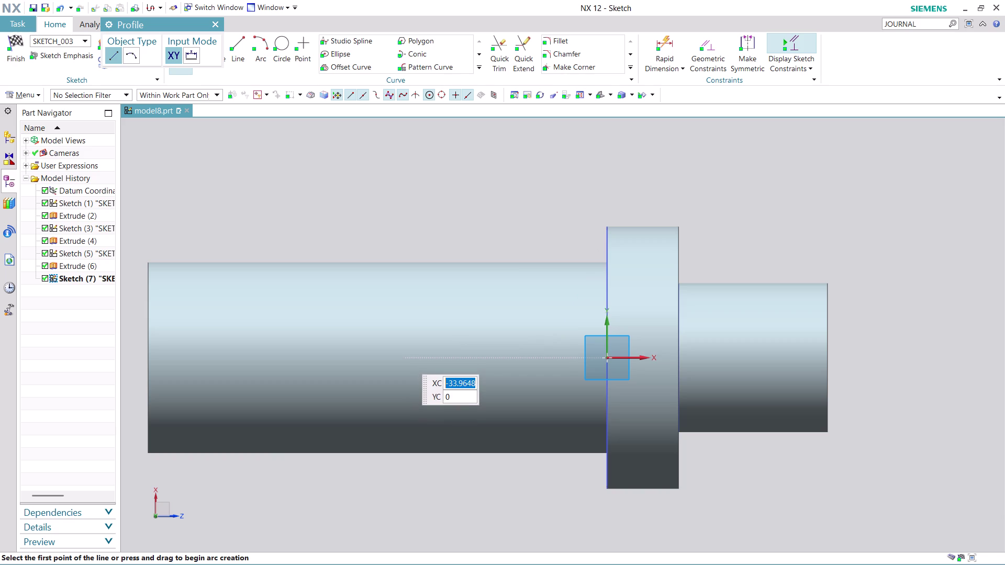
Draw a horizontal line along the shaft axis.
click(524, 357)
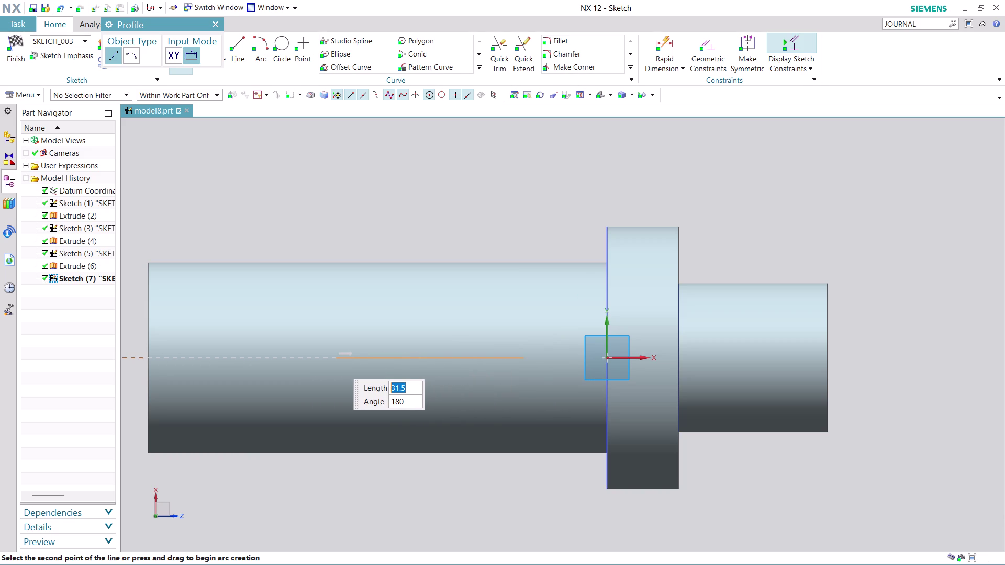
click(336, 362)
key(Escape)
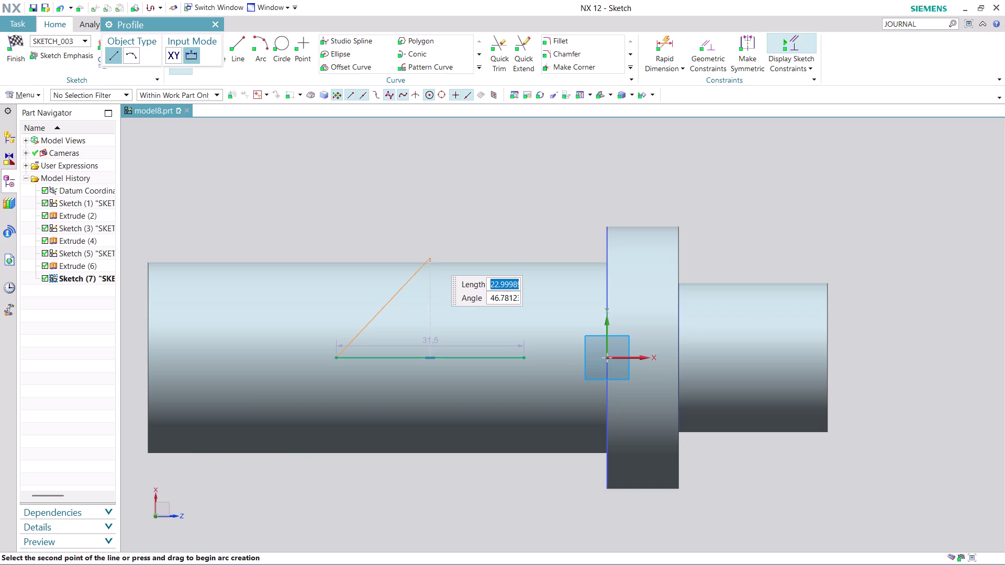
key(Escape)
scroll(up, 3)
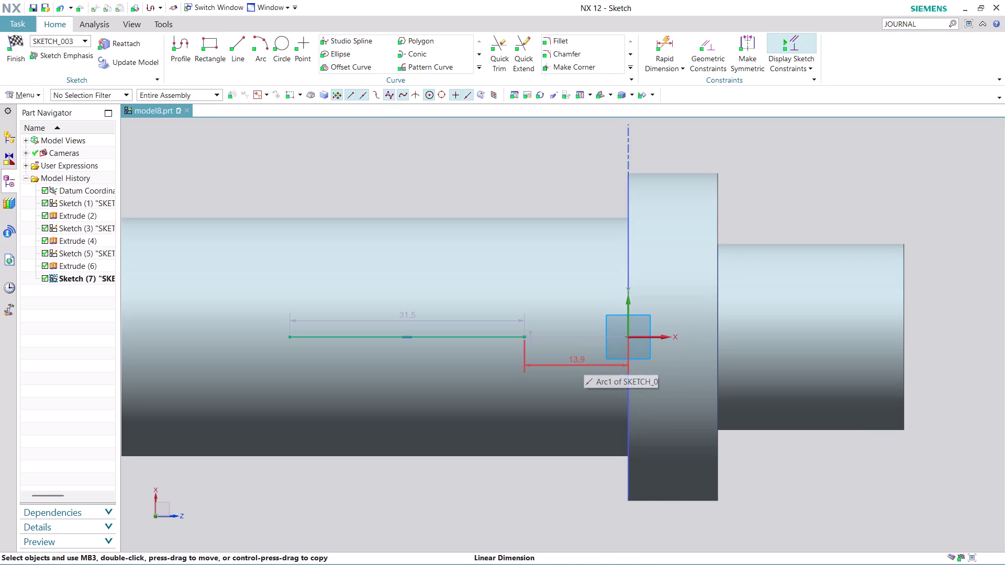
Dimension the line's end 22 mm from the shaft shoulder.
drag(584, 361, 563, 155)
double_click(563, 154)
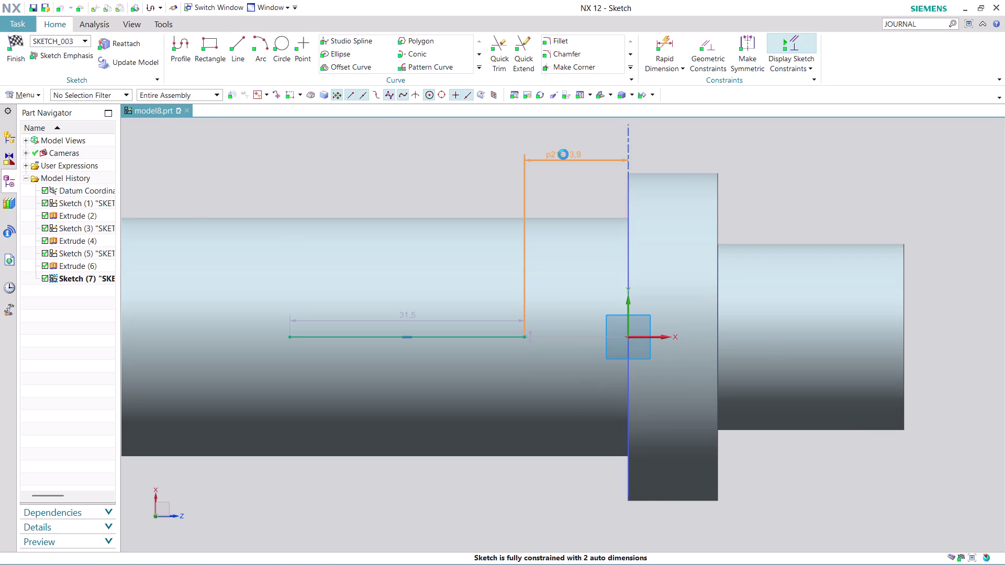
text(22)
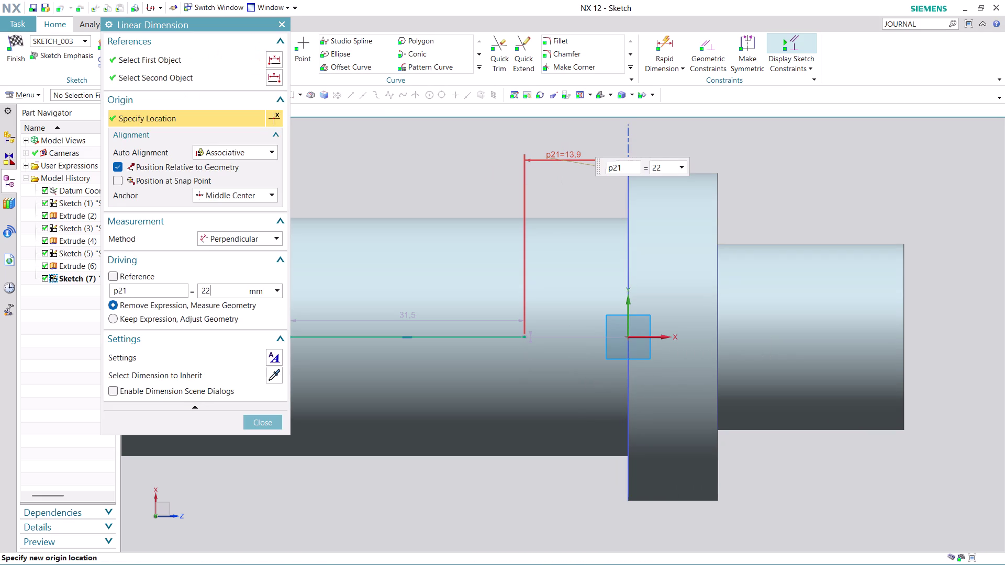
key(Return)
key(Return)
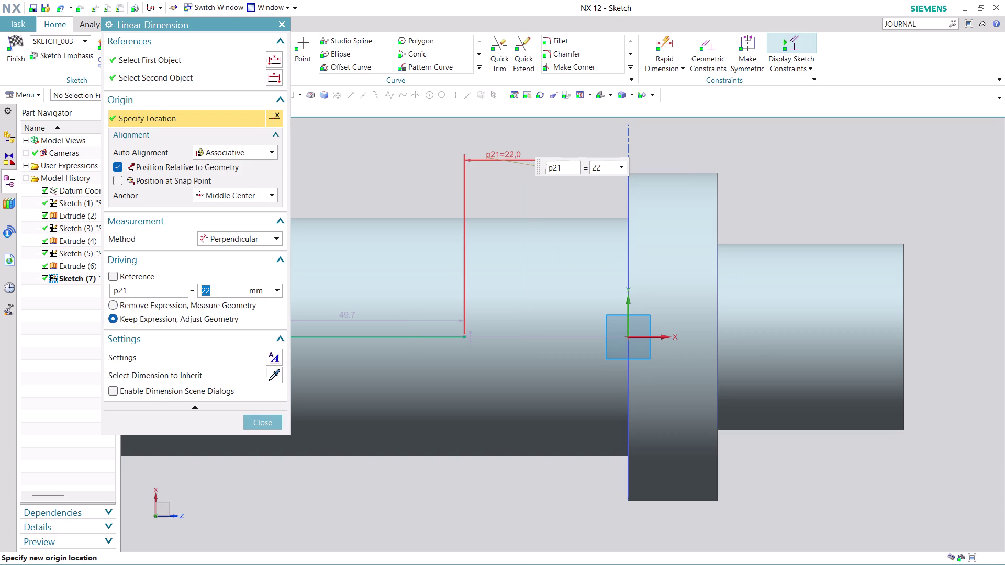
click(275, 422)
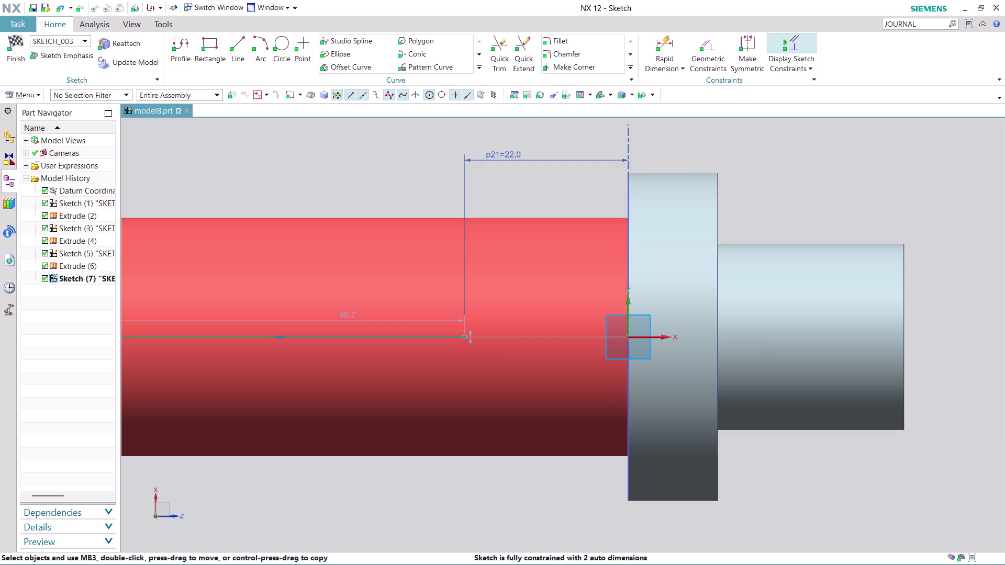
Set the axis line's length to 30 mm.
drag(344, 314, 349, 184)
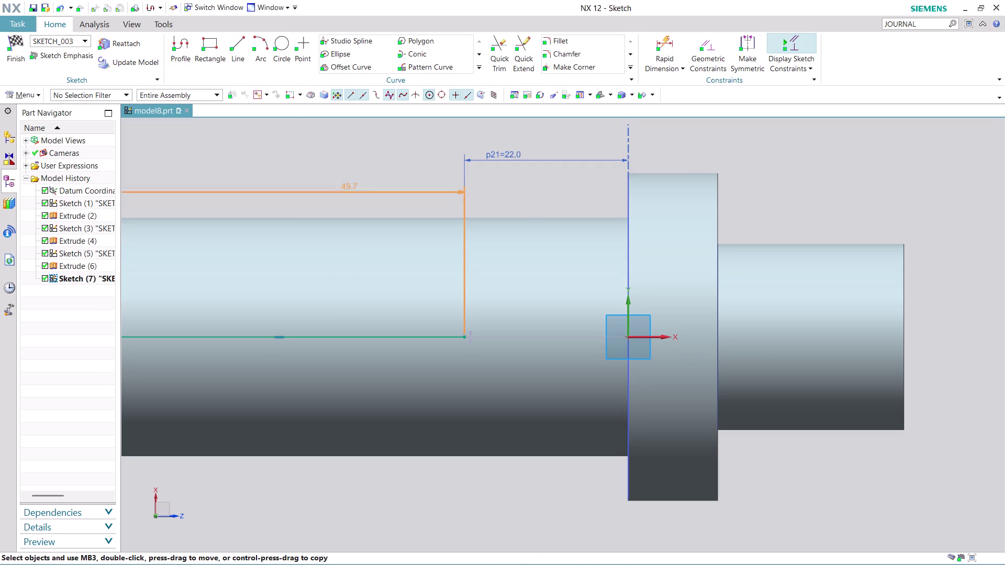
drag(349, 184, 349, 167)
double_click(349, 168)
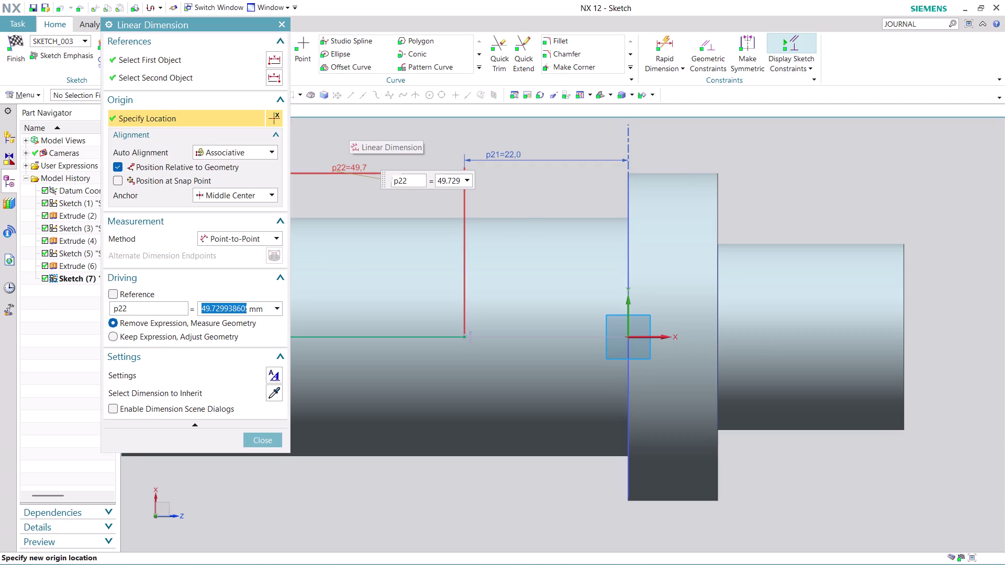
text(30)
key(Return)
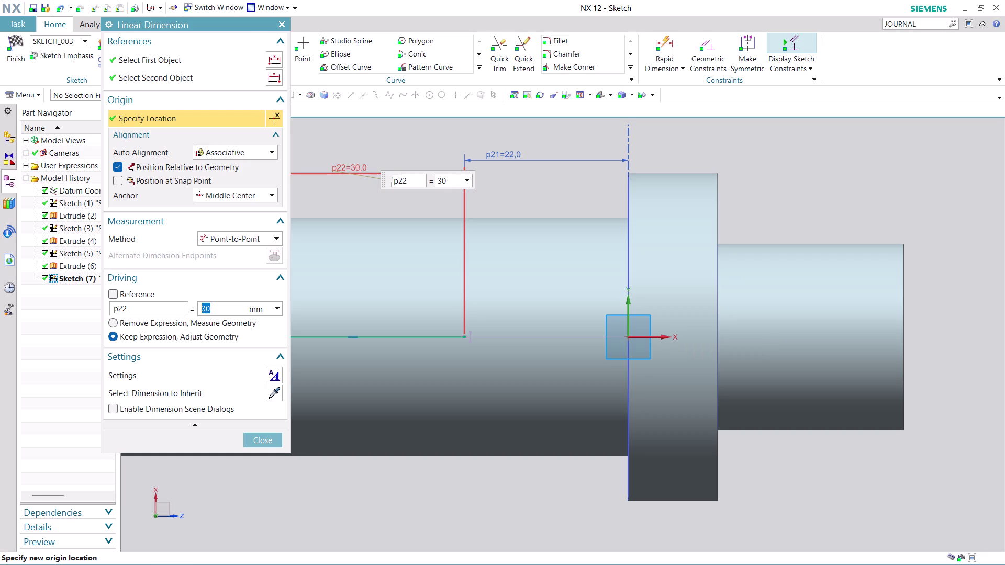
click(258, 436)
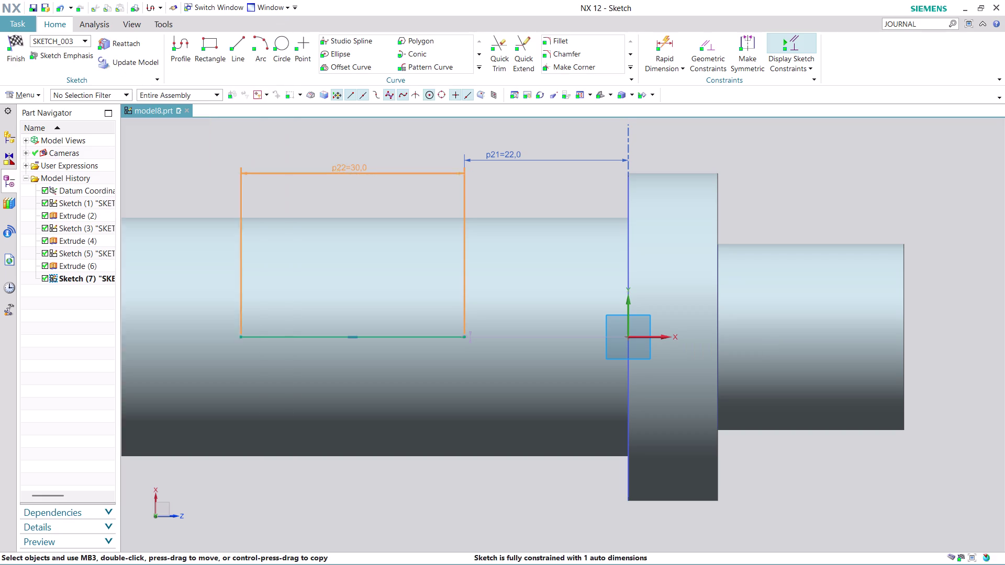
Convert the axis line to reference geometry and recentre the shaft in view.
scroll(down, 3)
scroll(up, 3)
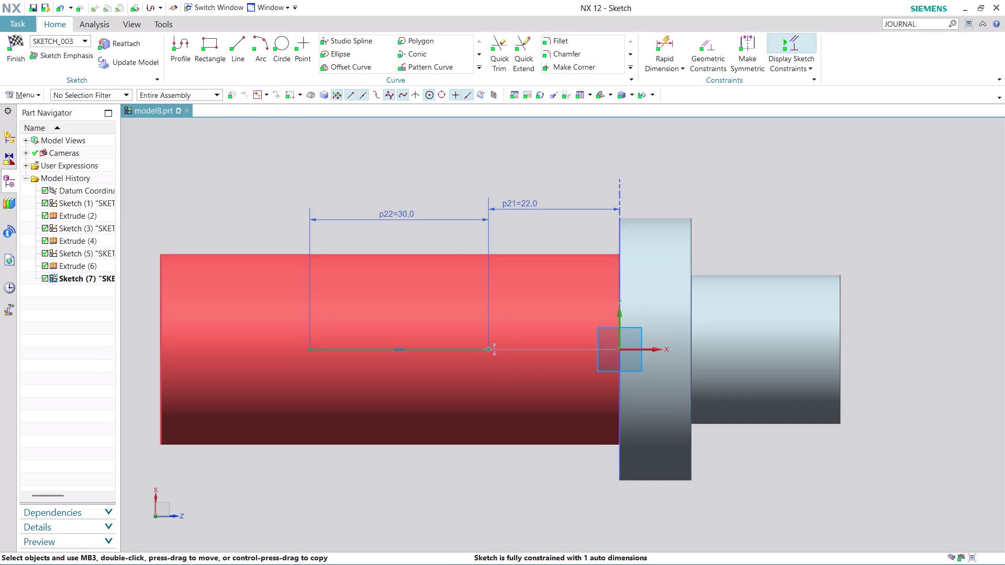
right_click(333, 349)
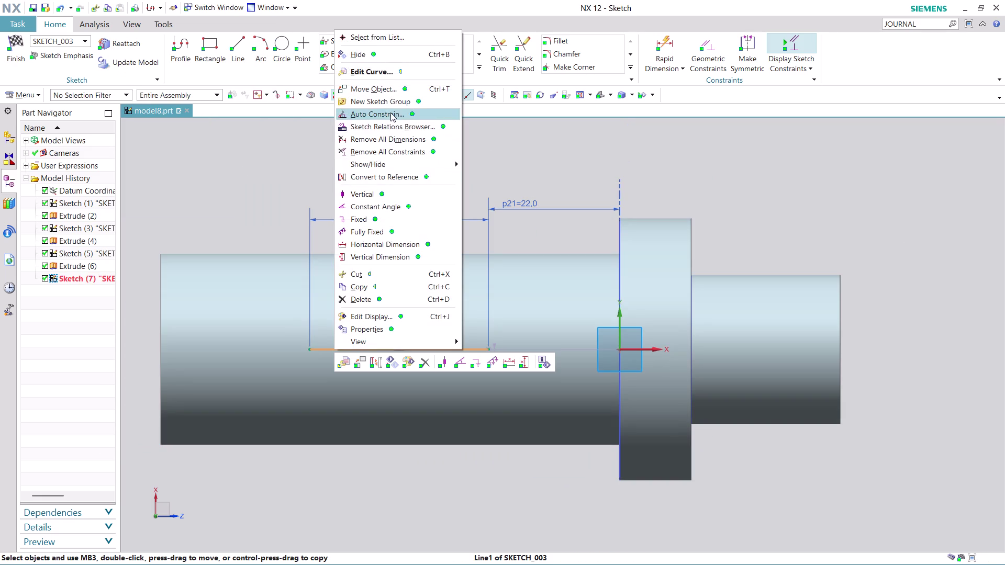
click(402, 177)
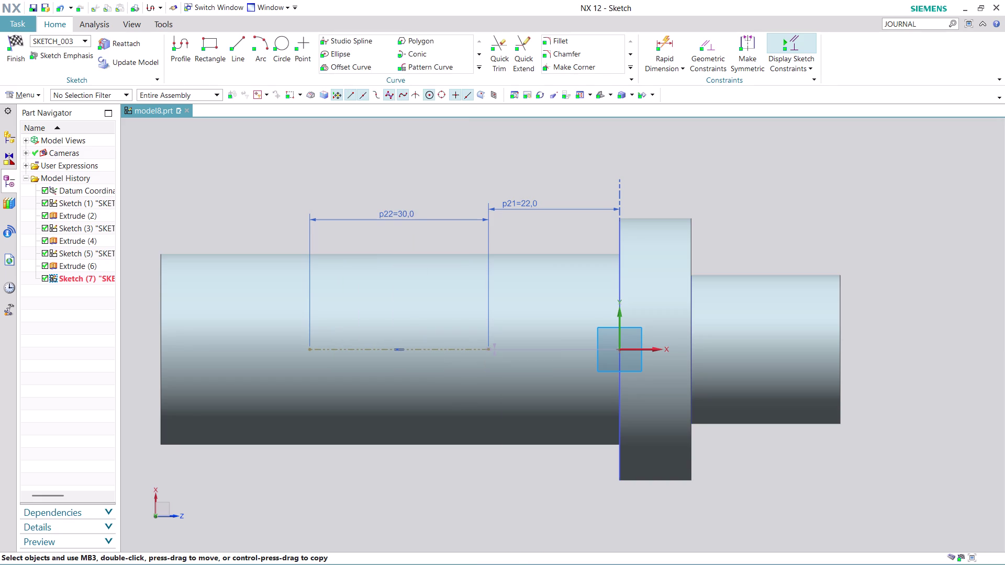
scroll(up, 3)
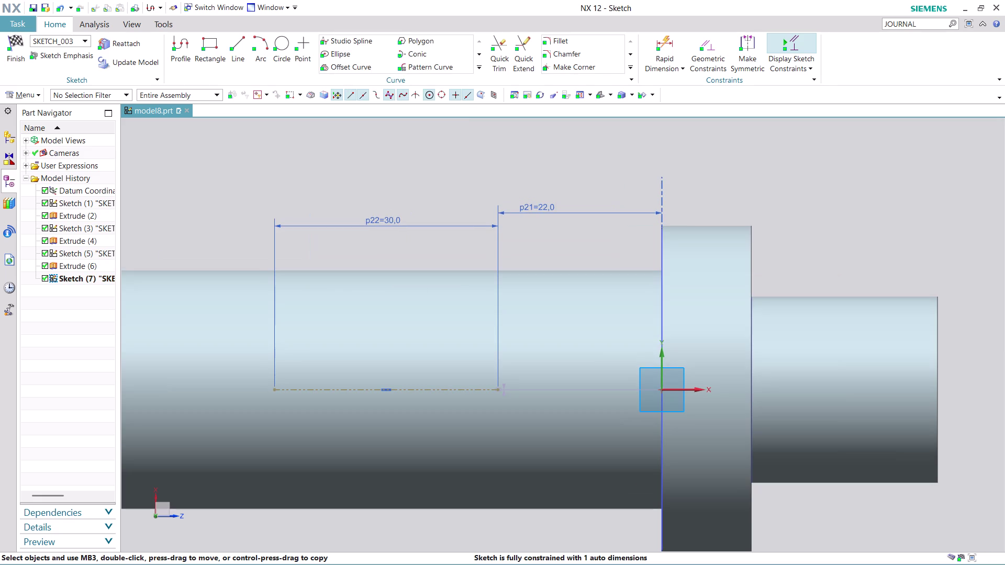
scroll(down, 3)
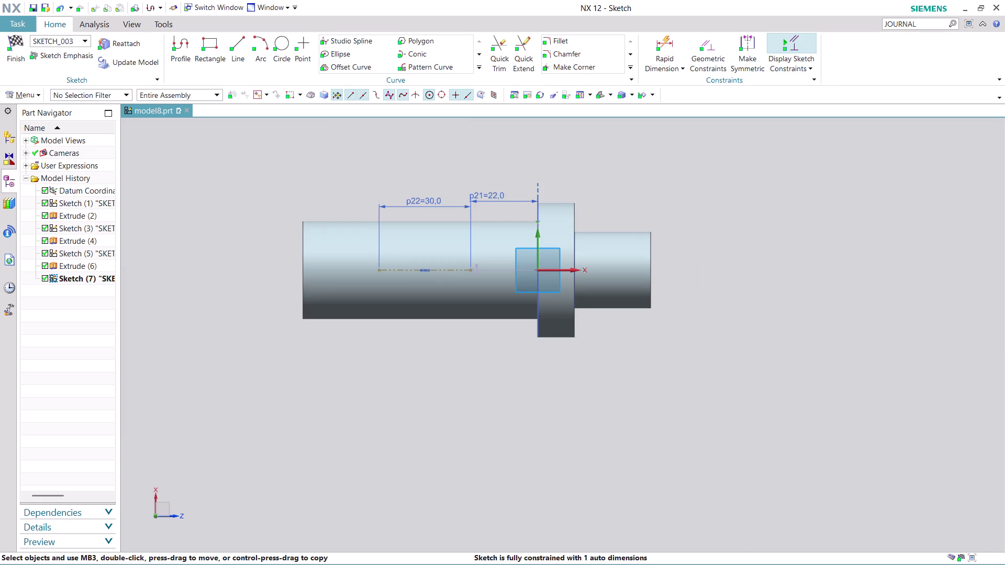
middle_drag(649, 184, 663, 257)
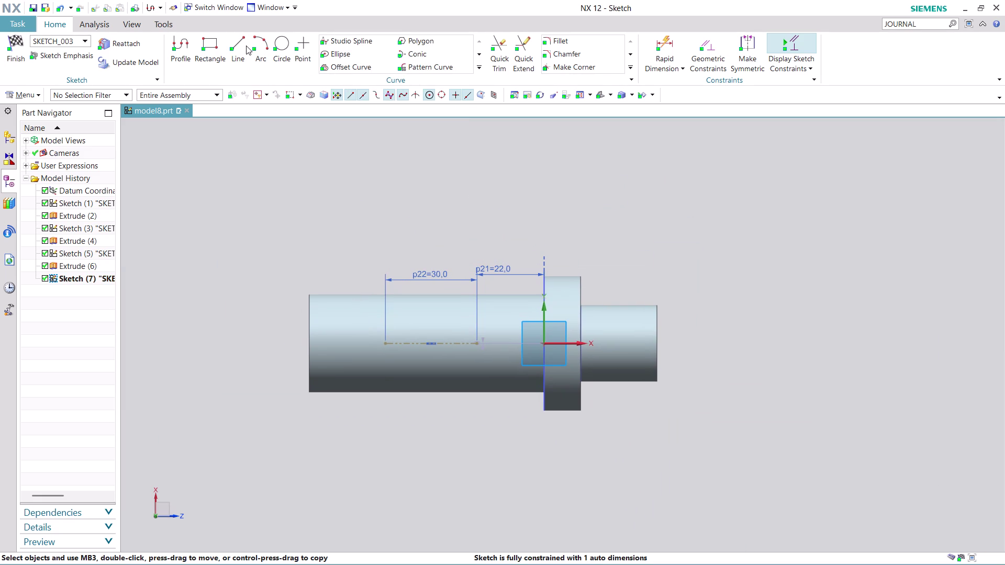
click(246, 45)
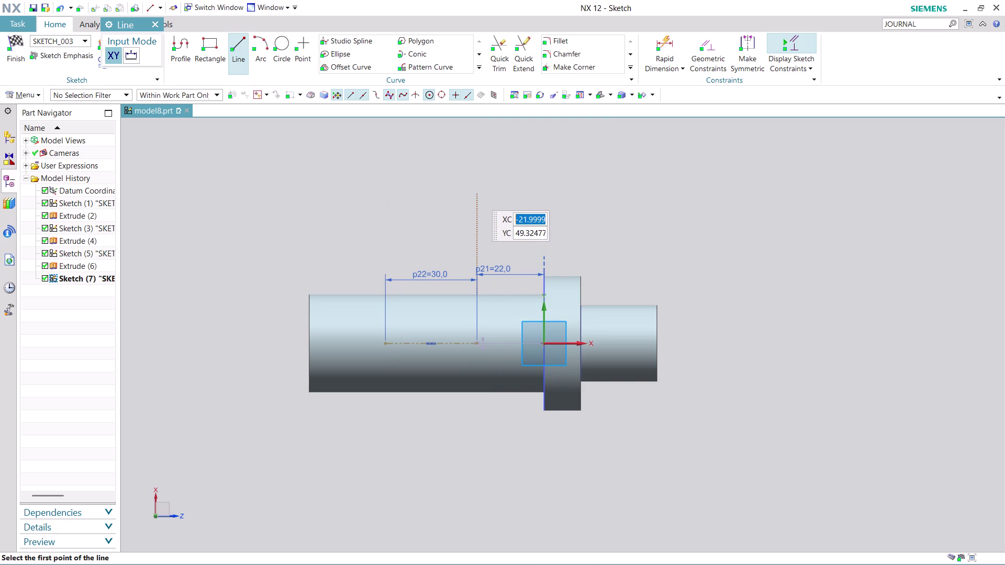
Draw a vertical line crossing the shaft from above to below.
click(475, 193)
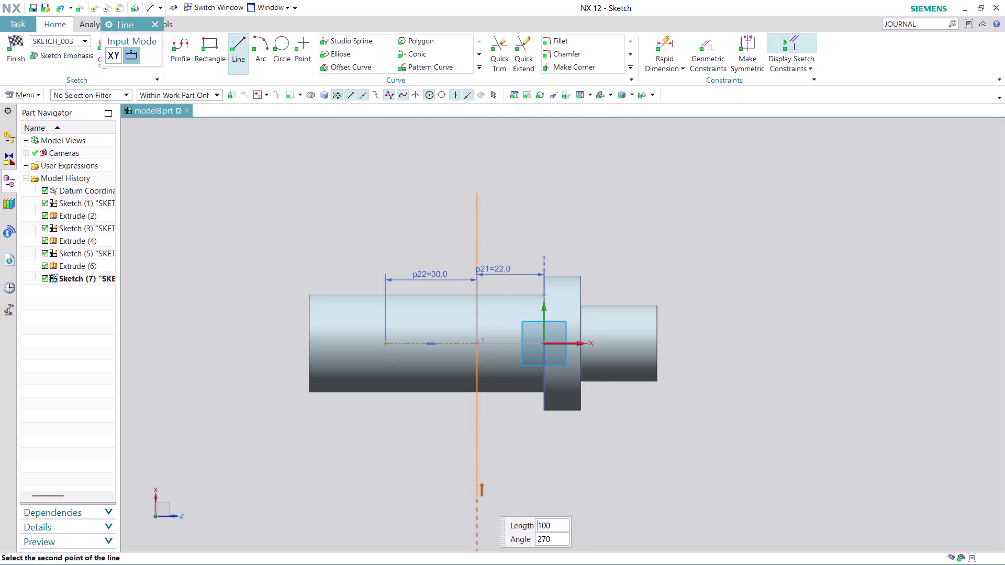
click(482, 499)
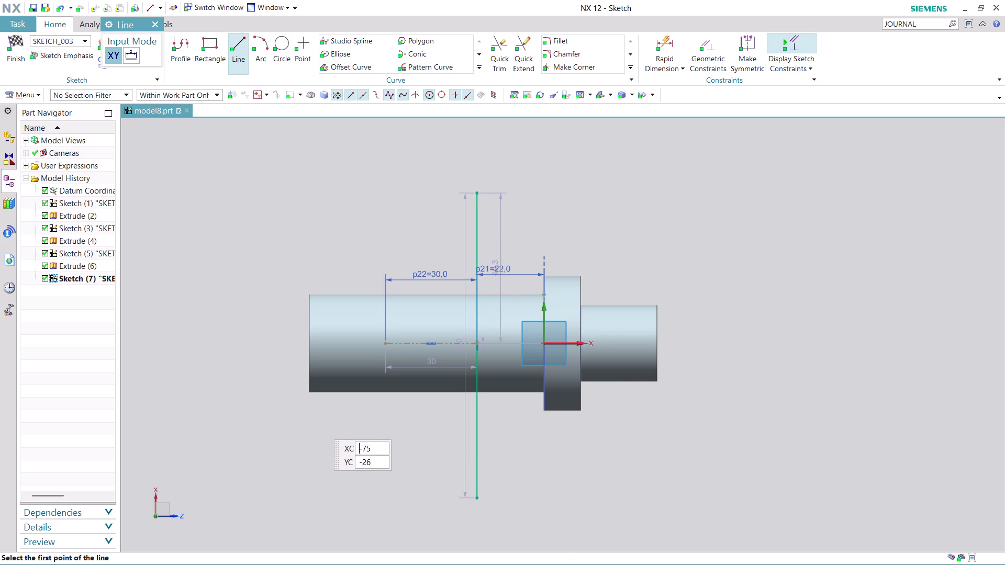
scroll(down, 3)
scroll(up, 3)
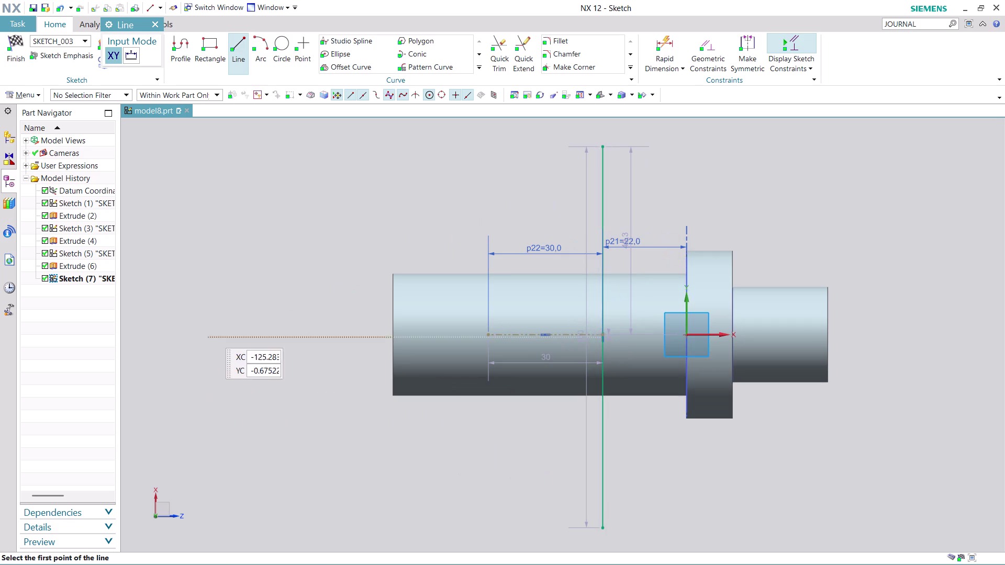
Draw a 100 mm line at 273.8° left of the shaft, then exit Line.
click(194, 245)
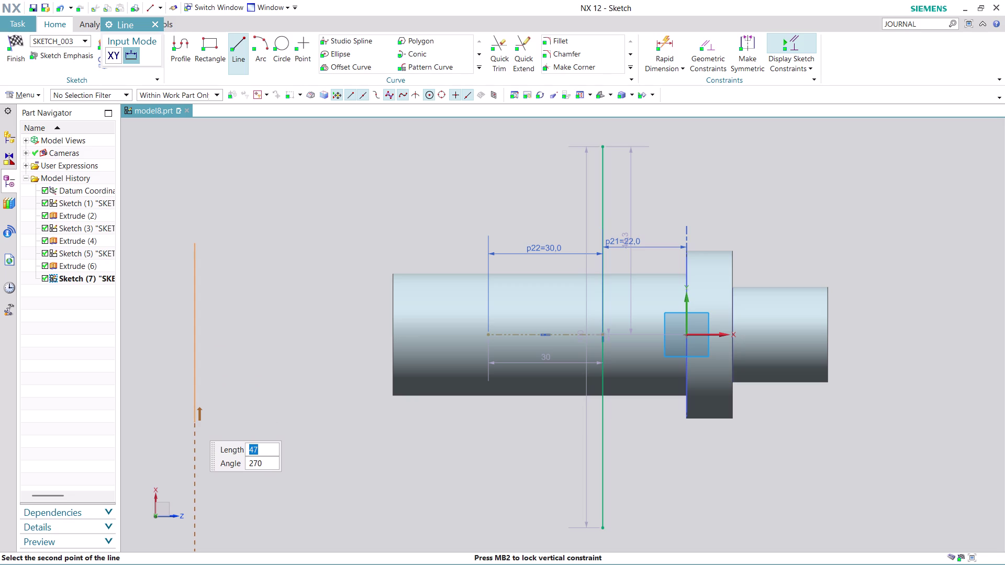
text(100)
key(Tab)
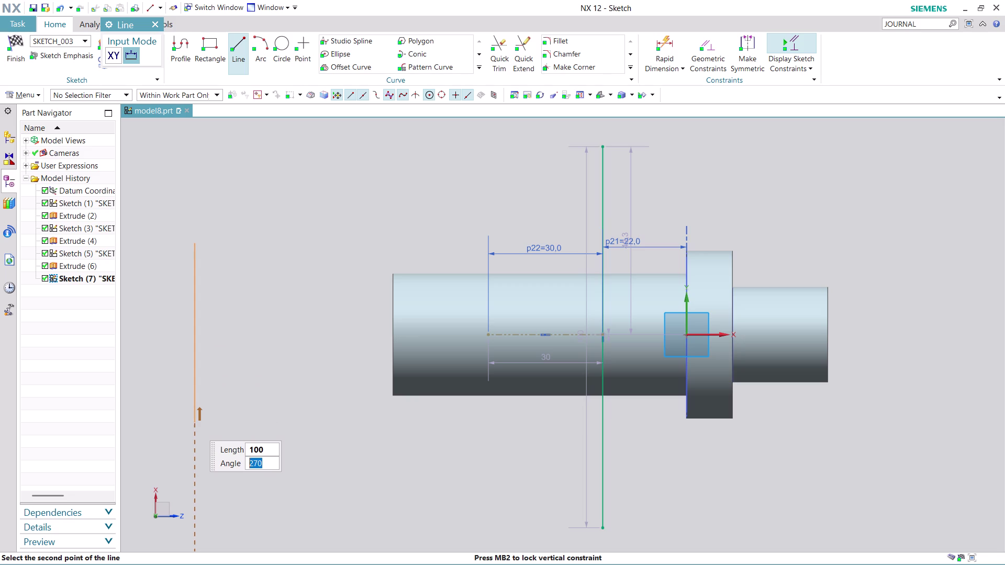
text(27)
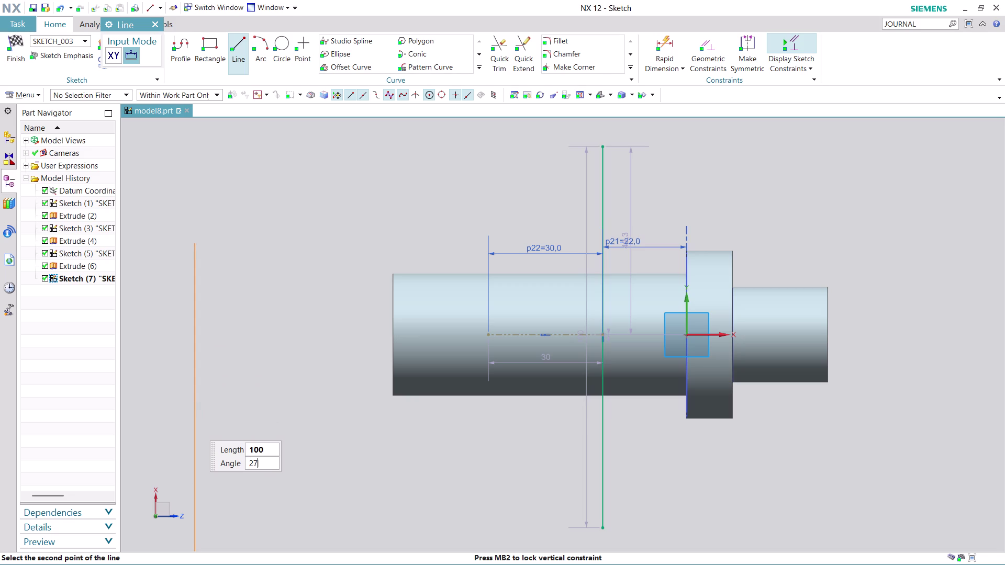
text(0+)
text(3.8)
key(0)
key(Return)
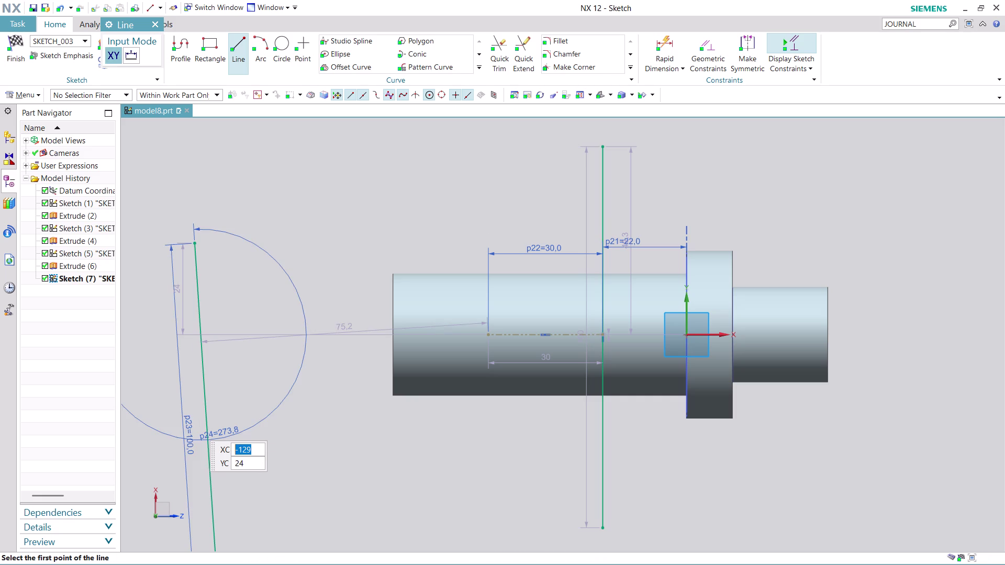
scroll(down, 3)
scroll(down, 3)
scroll(up, 3)
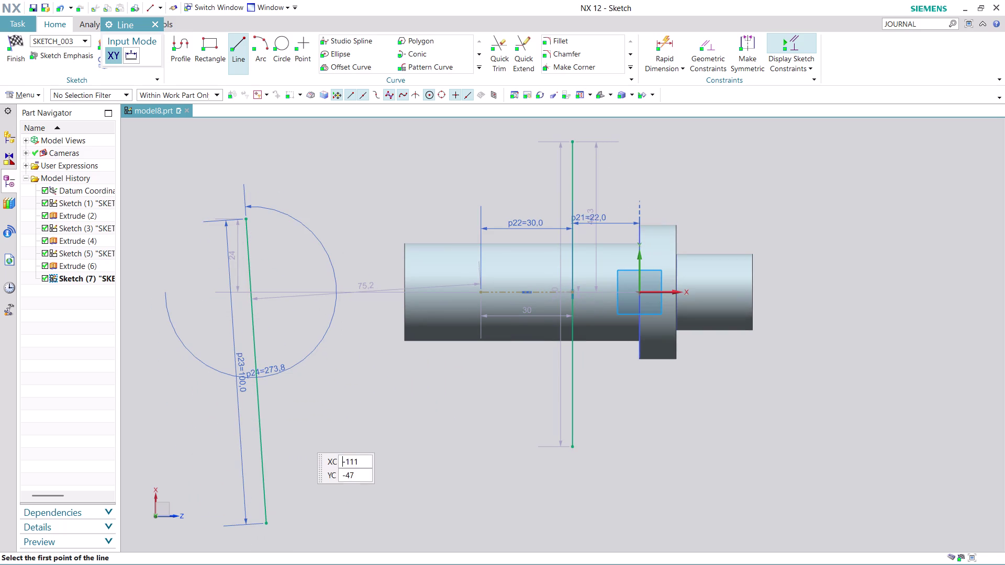
key(Escape)
key(Escape)
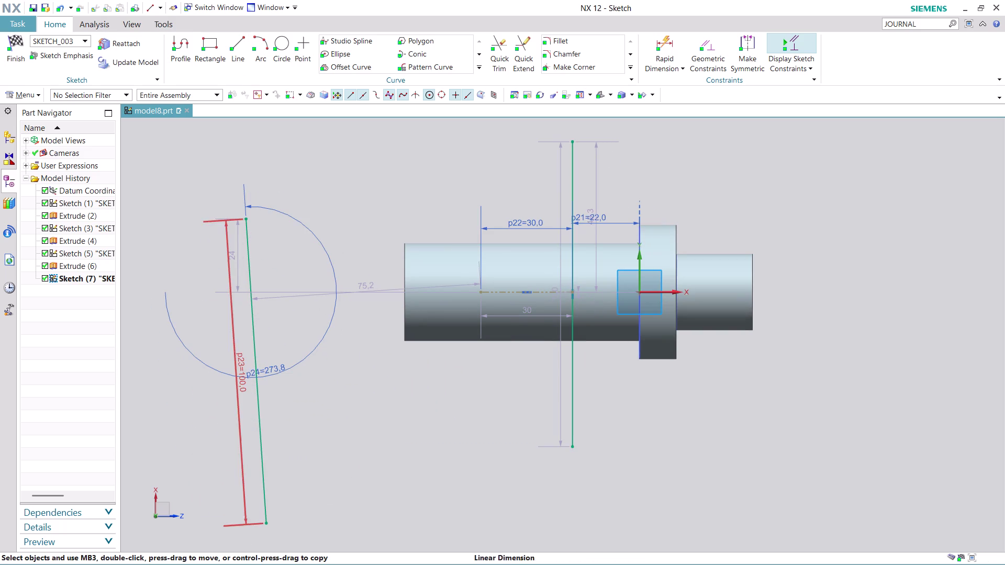
Constrain the shaft-axis point onto the slanted line with Point on Curve.
click(259, 405)
scroll(up, 3)
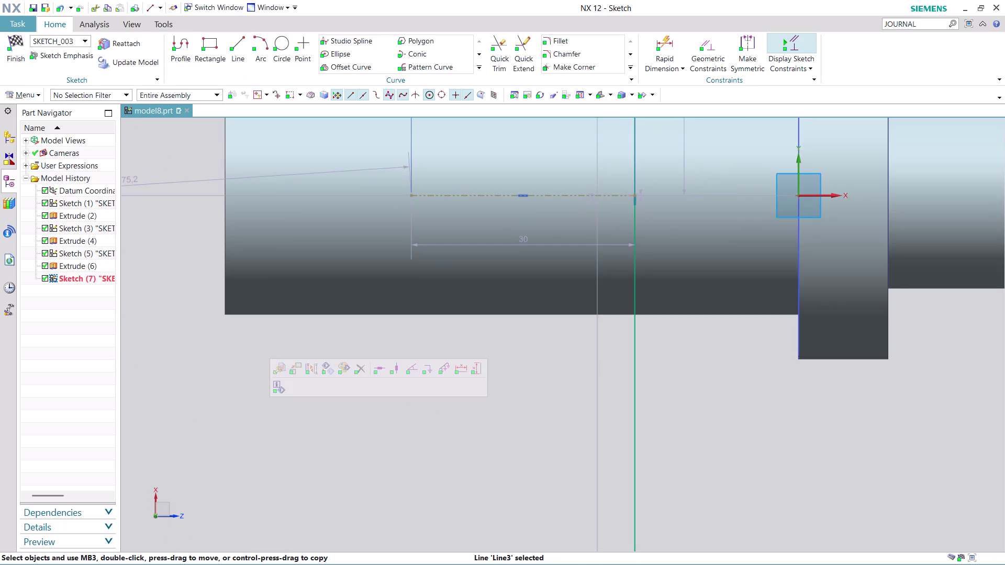
click(411, 193)
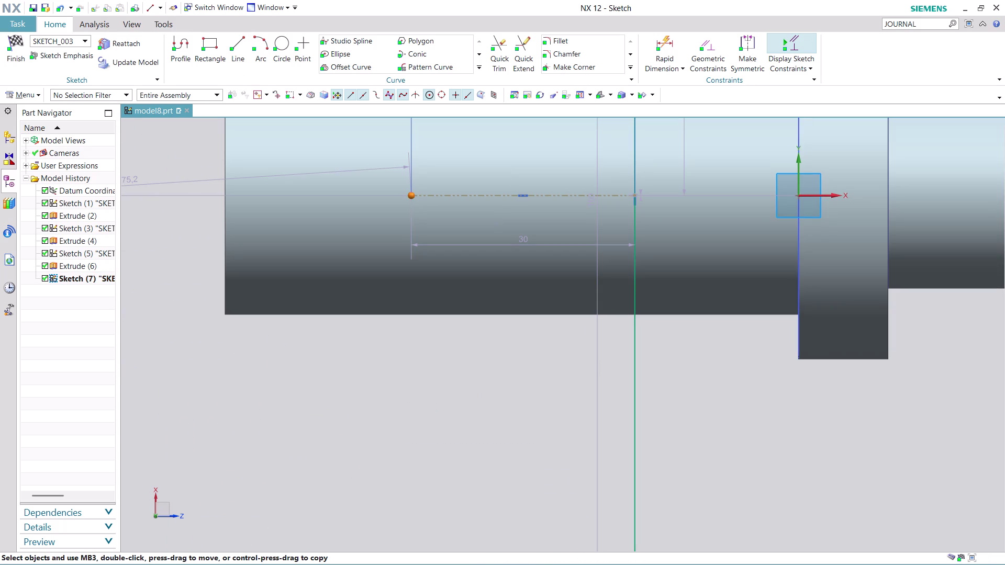
click(430, 180)
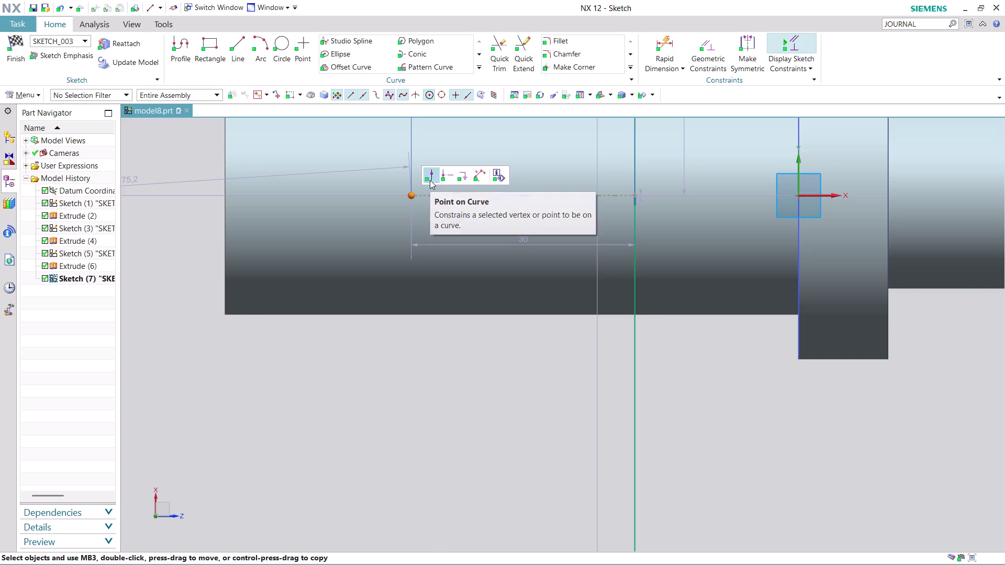
scroll(down, 3)
scroll(down, 3)
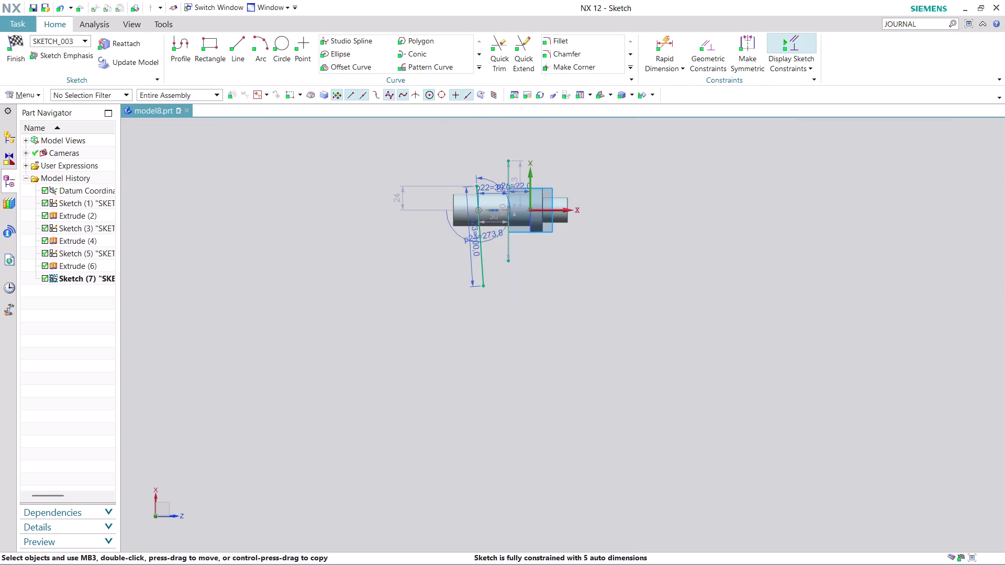
scroll(up, 3)
scroll(up, 3)
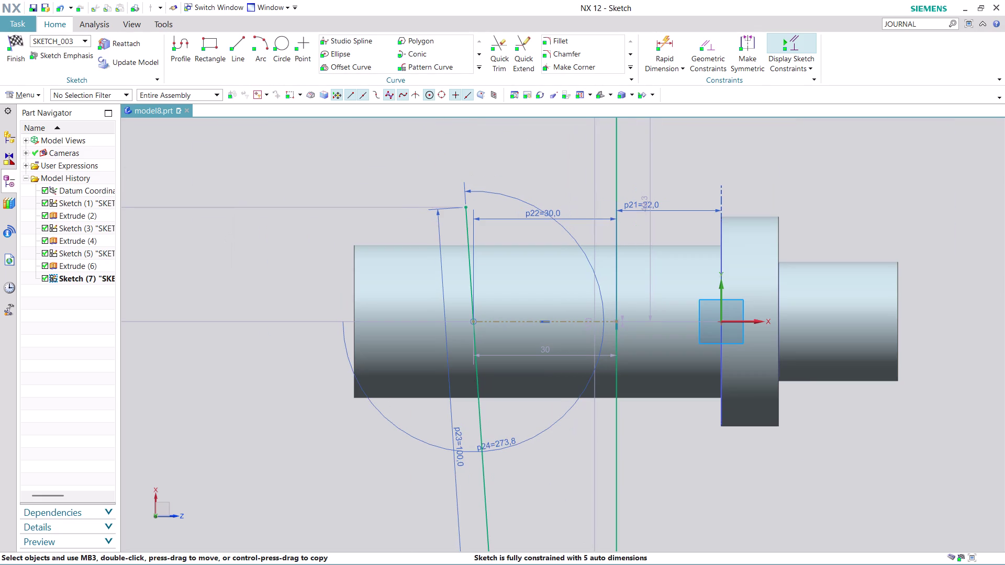
scroll(down, 3)
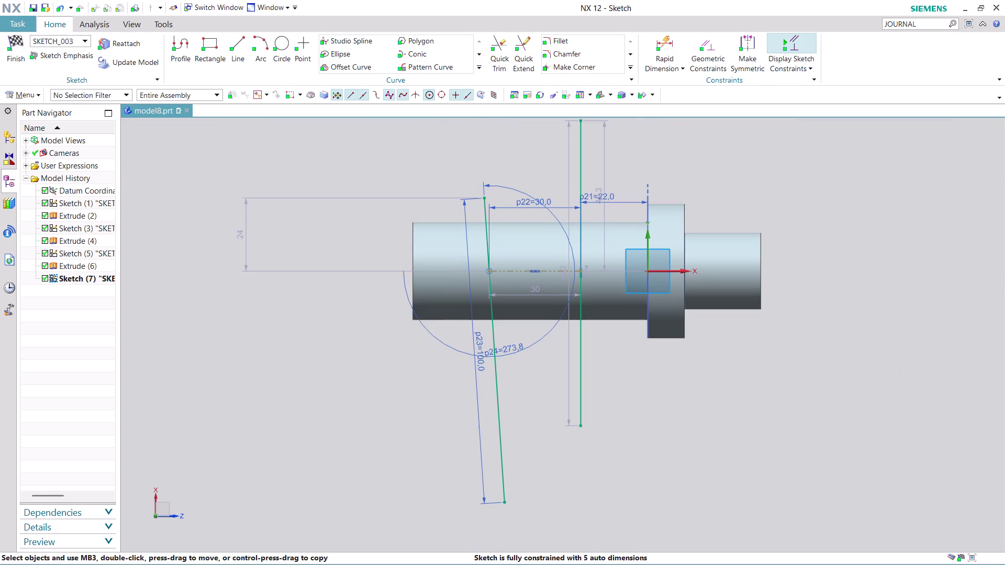
middle_drag(763, 167, 765, 177)
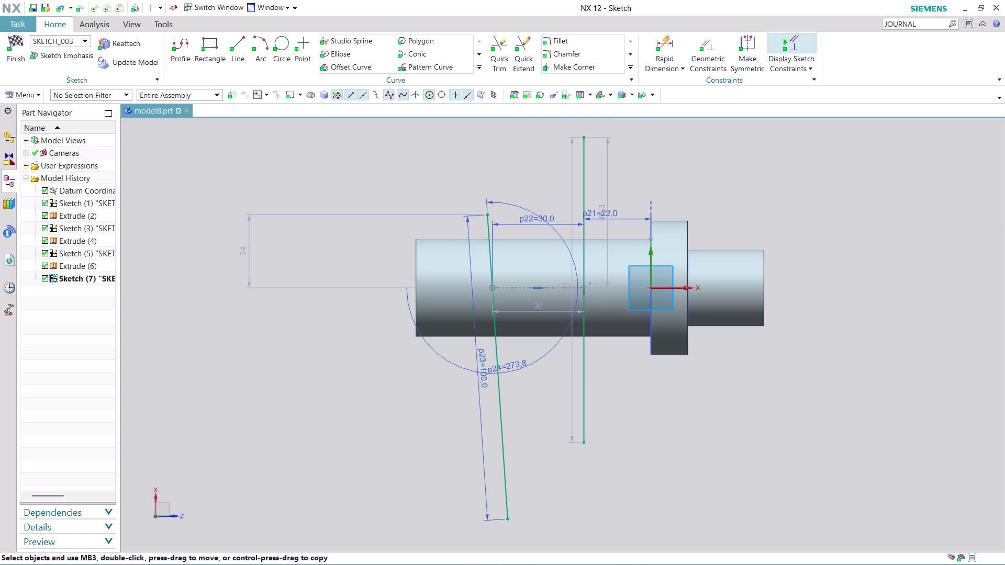
middle_drag(766, 178, 723, 228)
middle_click(724, 228)
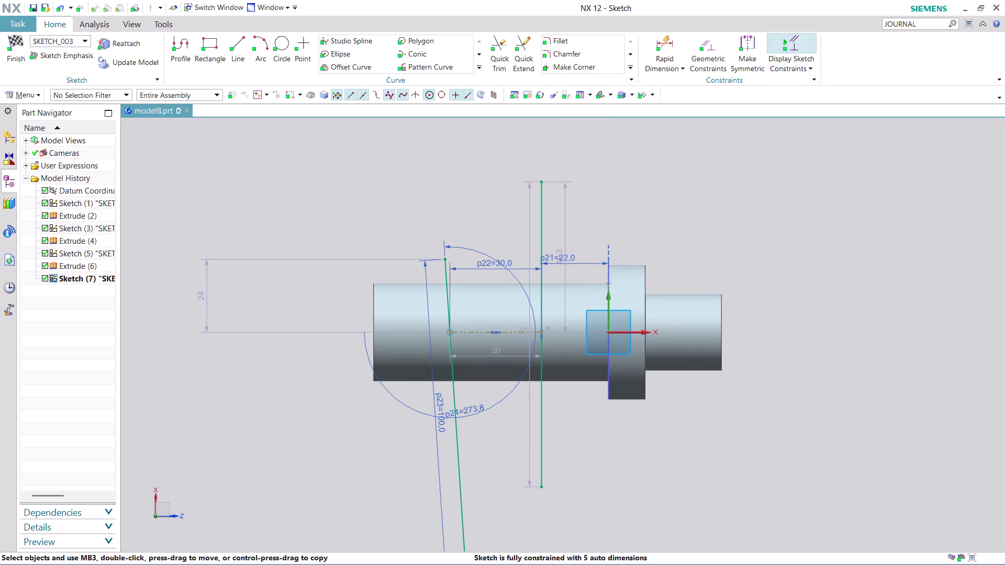
click(244, 45)
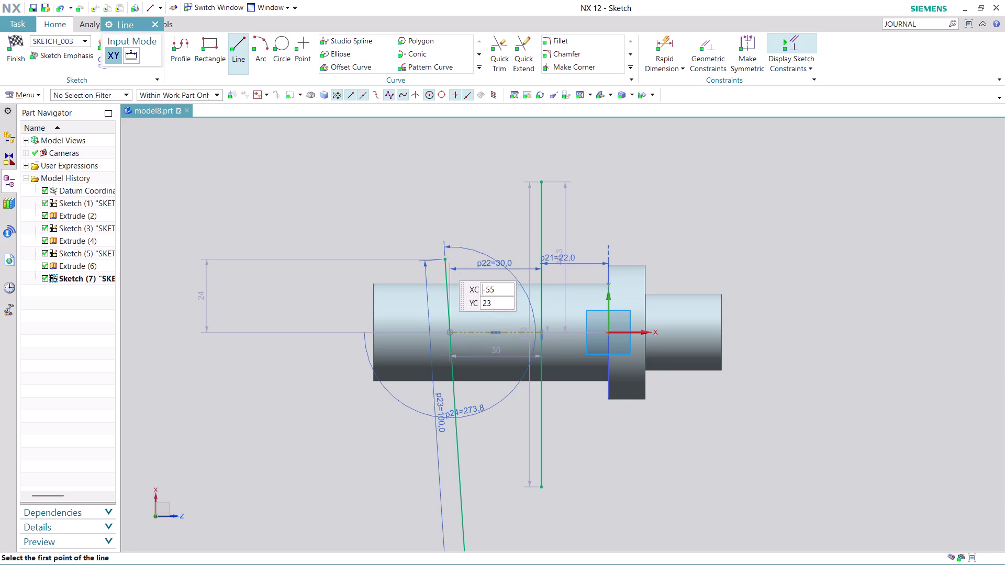
Join the top ends of the slanted and vertical lines.
click(446, 257)
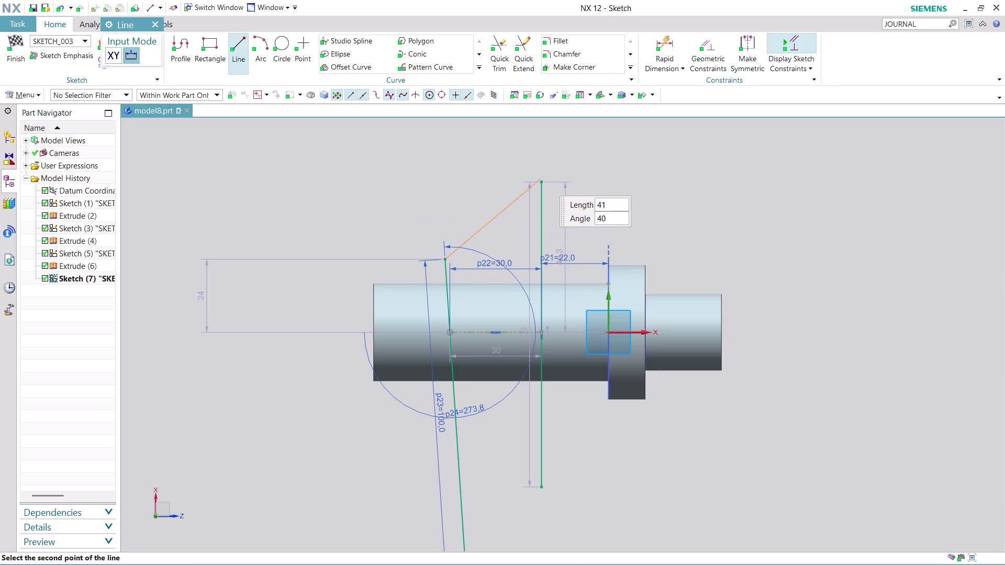
click(538, 184)
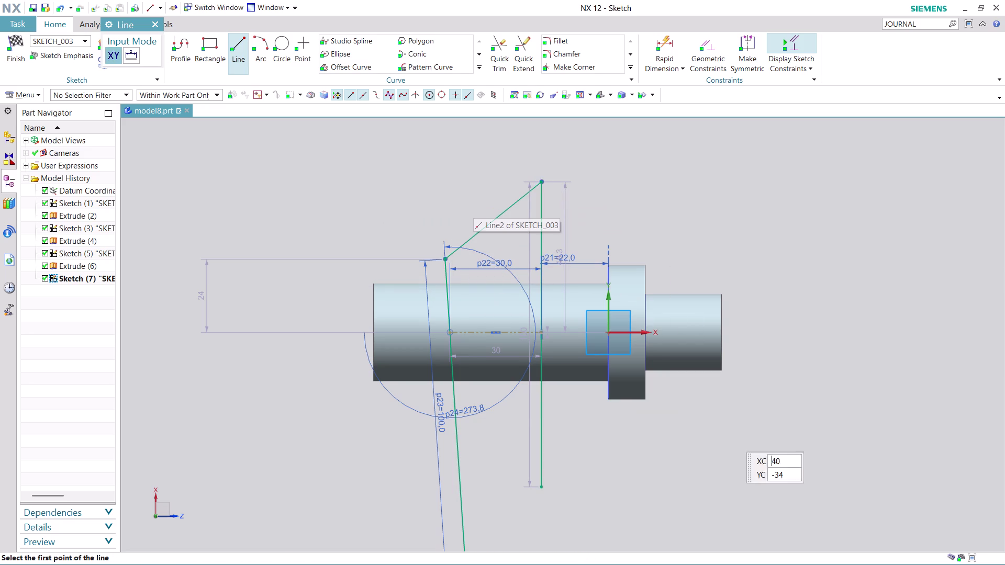
scroll(down, 3)
scroll(up, 3)
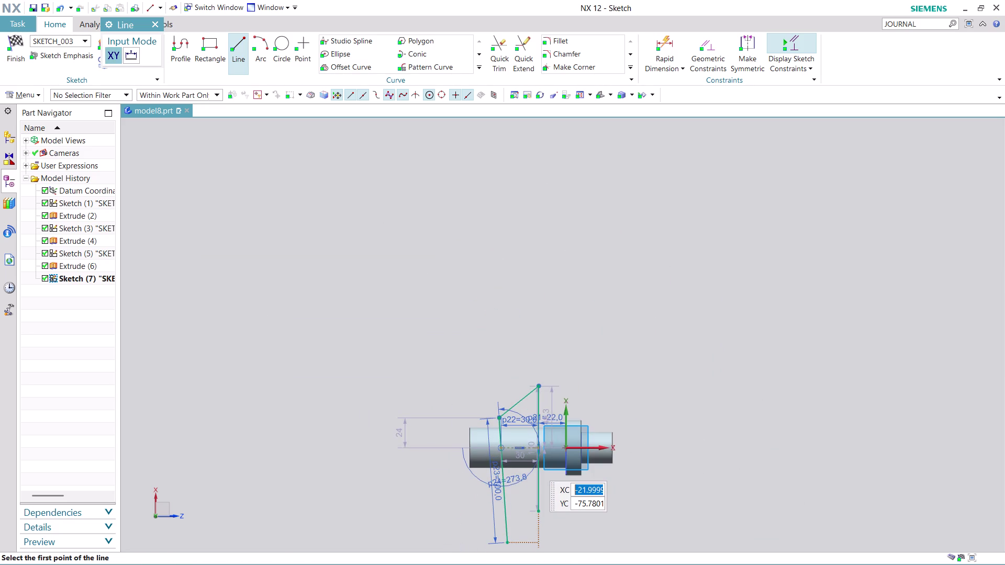
scroll(down, 3)
scroll(up, 3)
scroll(up, 3)
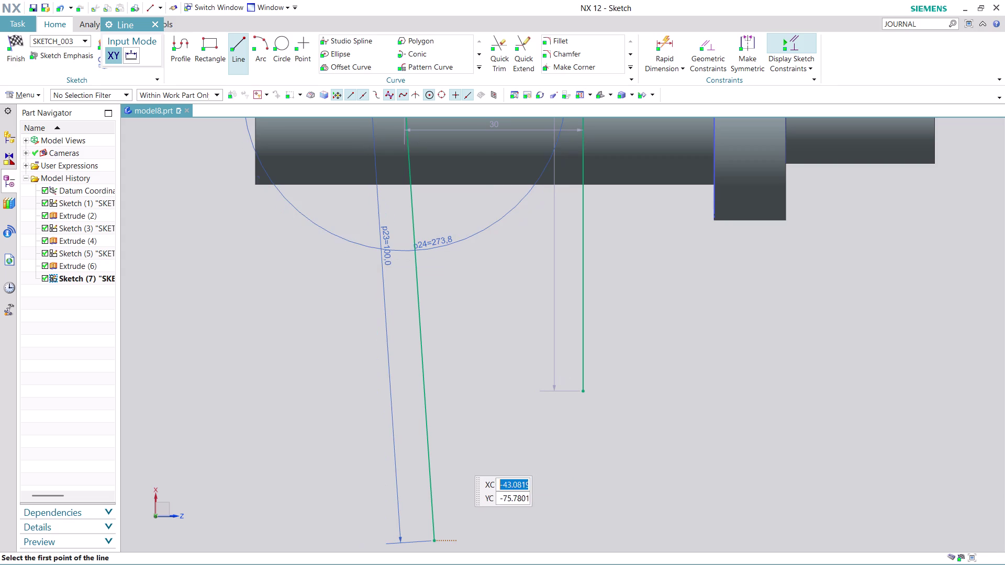
Join the bottom ends to close the four-sided profile.
click(436, 540)
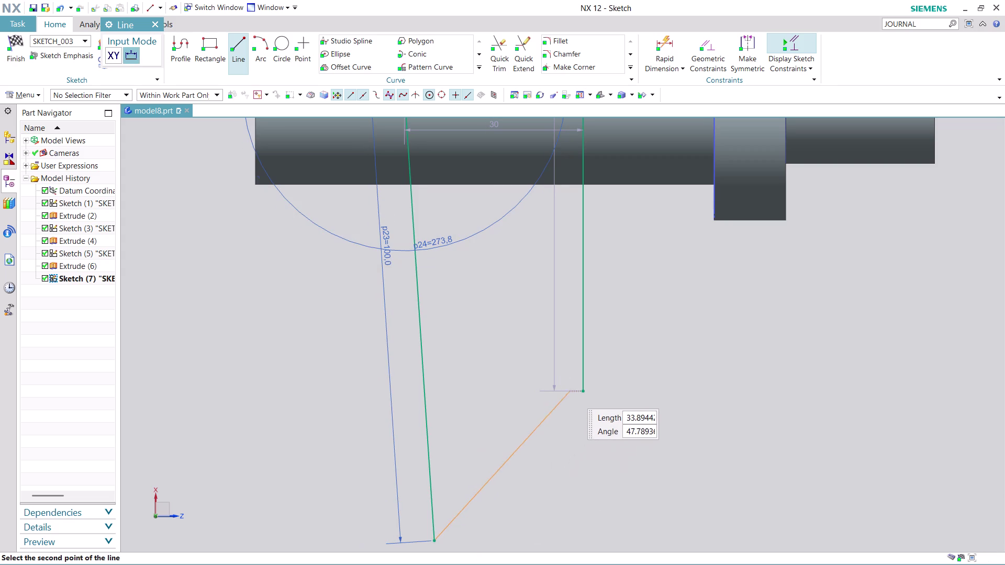
click(584, 390)
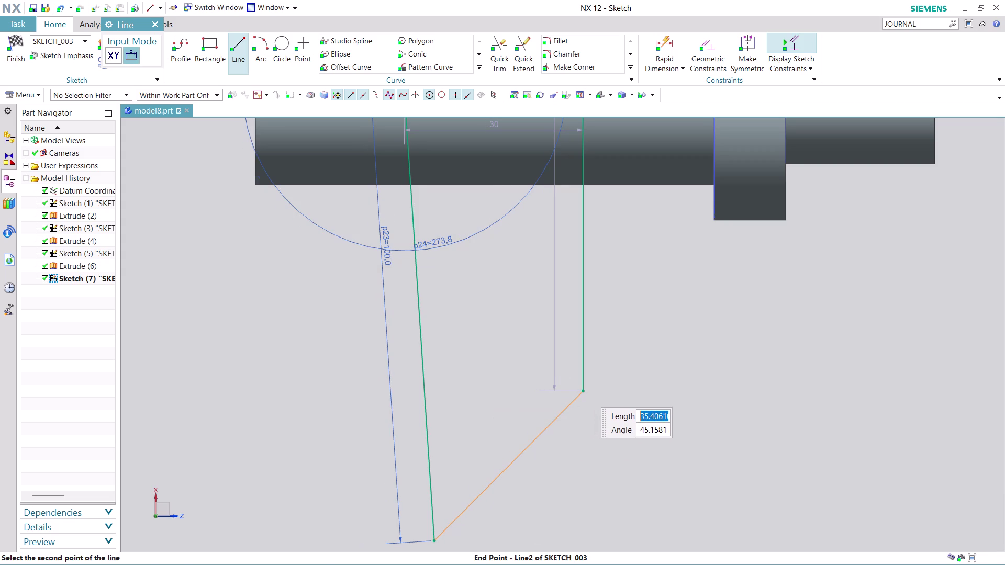
key(Escape)
key(Escape)
scroll(down, 3)
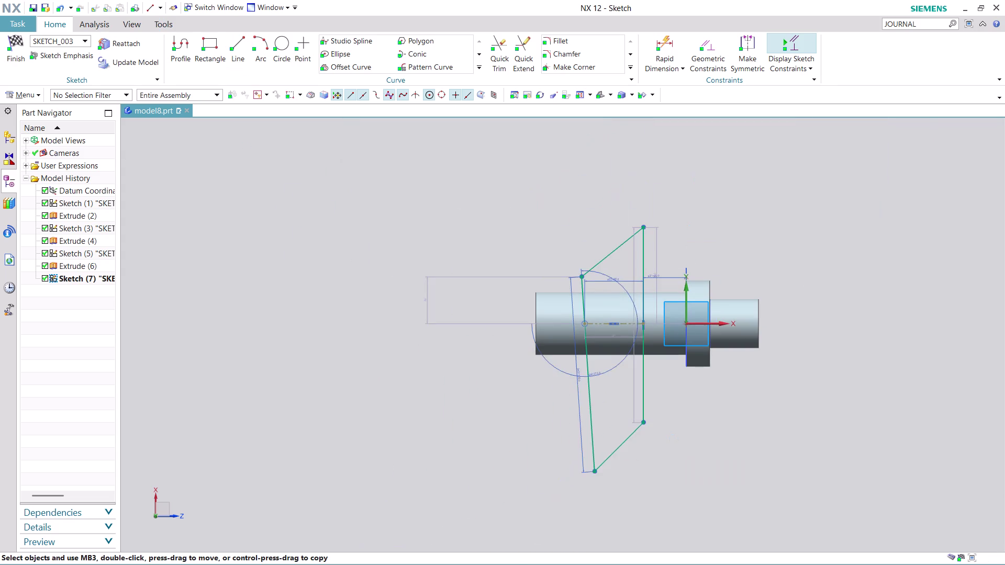
scroll(up, 3)
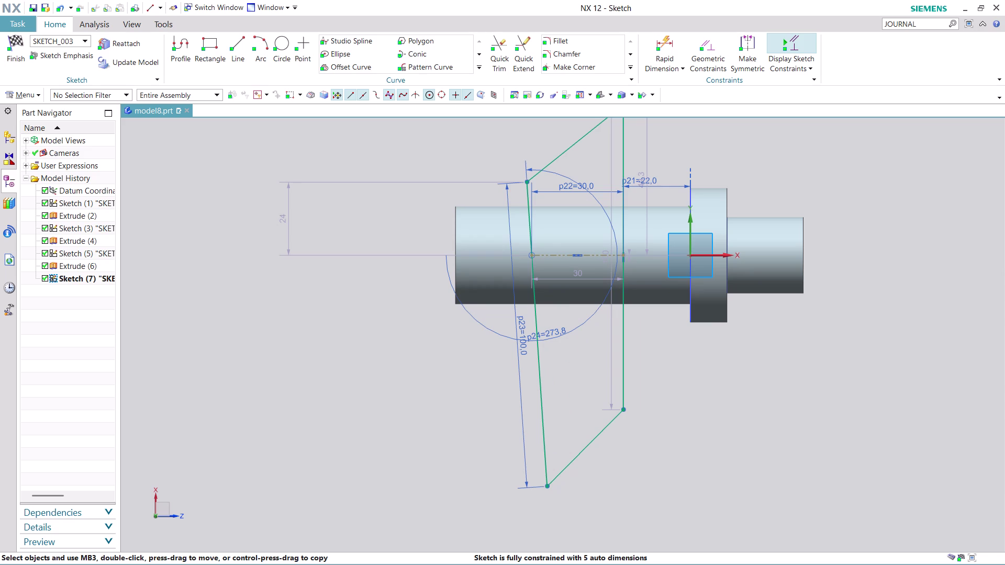
scroll(down, 3)
scroll(up, 3)
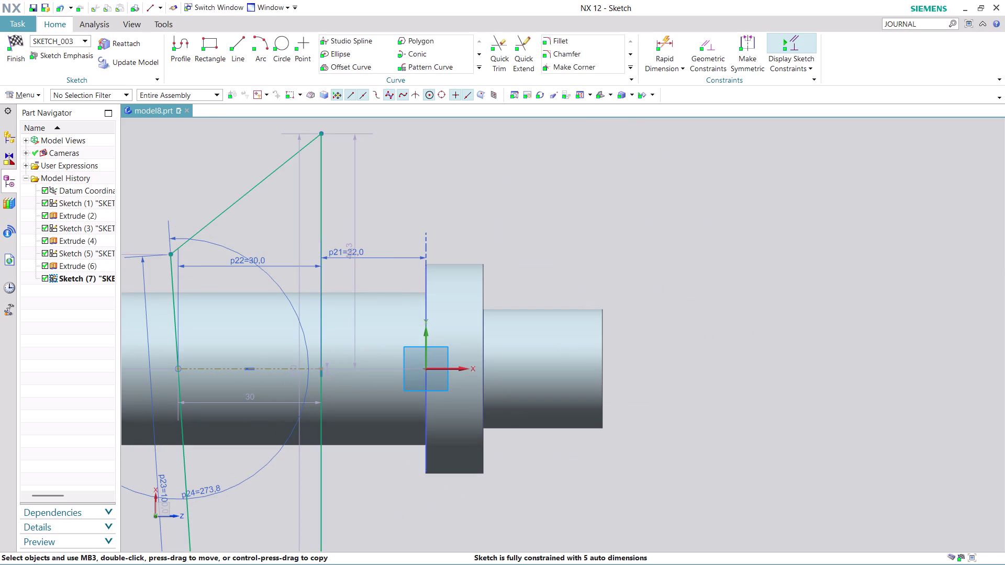
Finish the sketch and return to modeling.
click(21, 61)
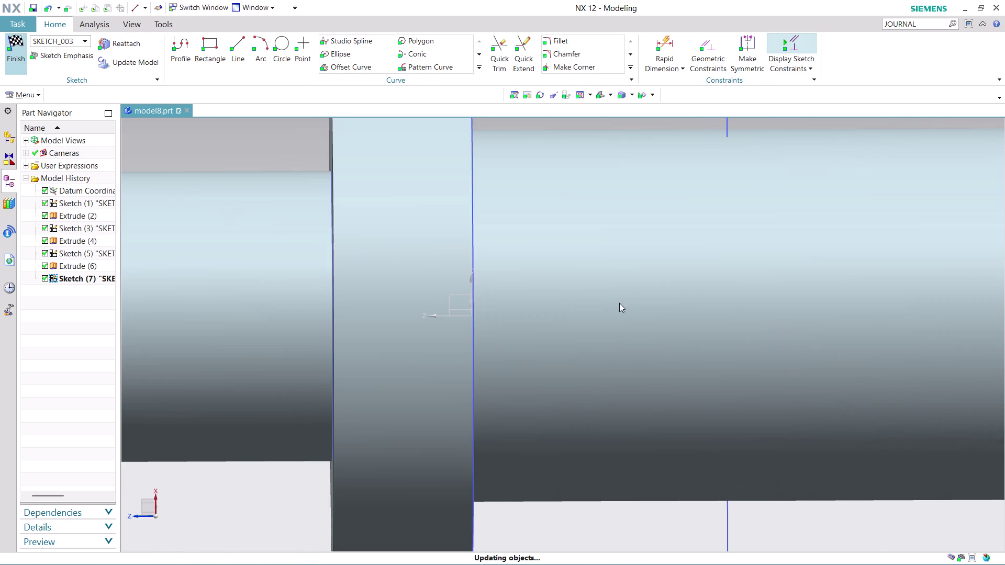
scroll(down, 3)
scroll(down, 3)
scroll(up, 3)
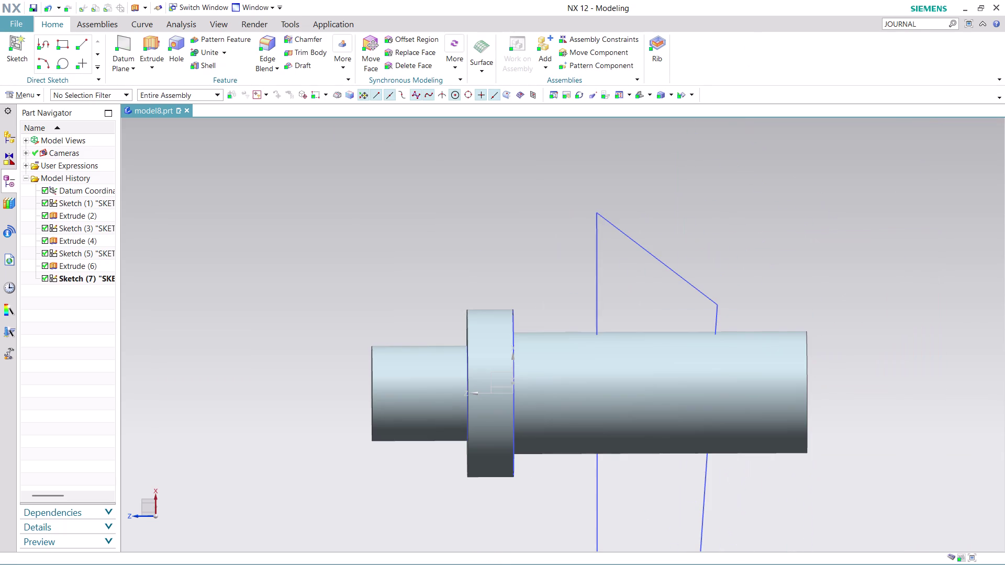
scroll(down, 3)
scroll(up, 3)
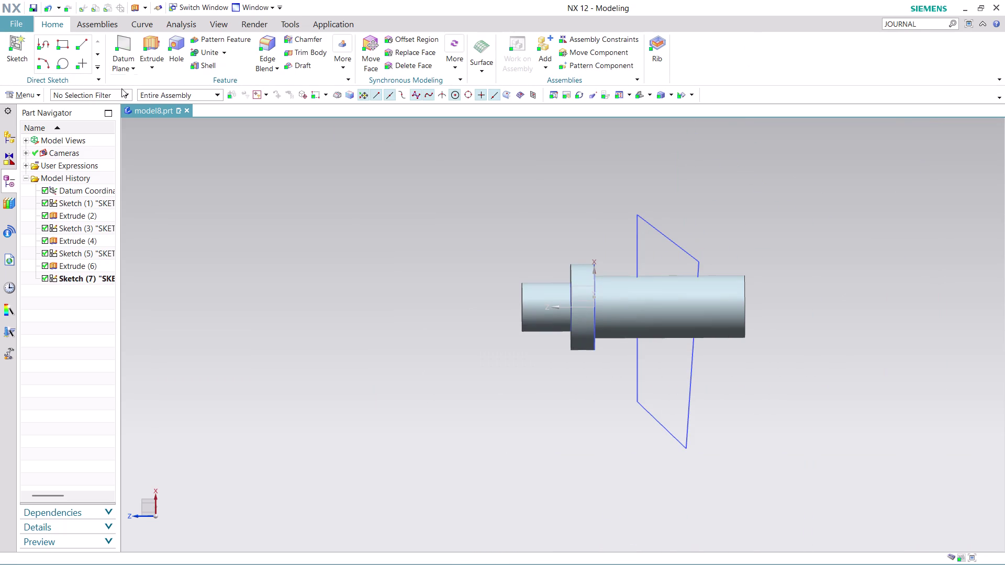
click(151, 44)
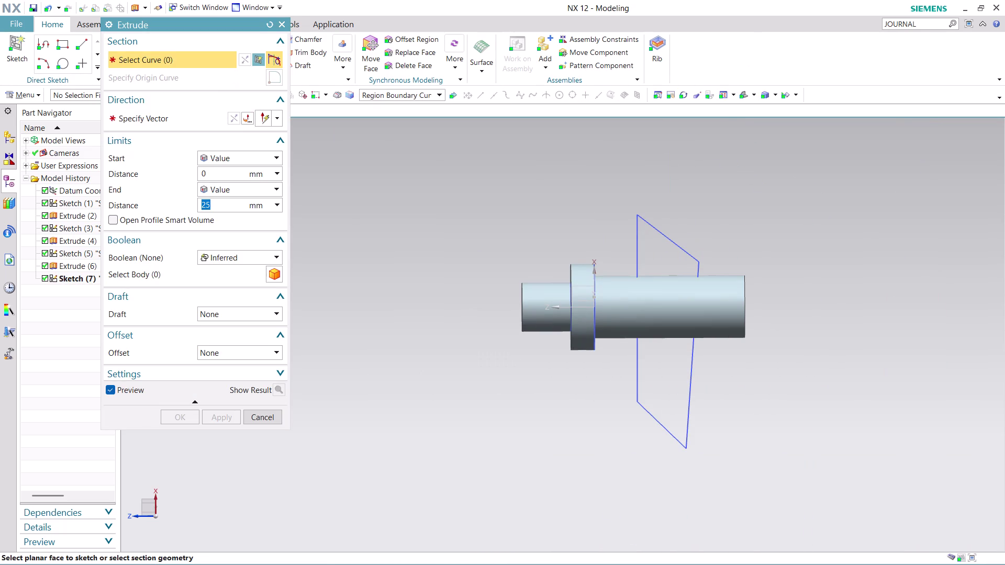
Extrude the four-sided sketch as a Symmetric Value 6/2 Subtract from the shaft.
text(6/)
key(2)
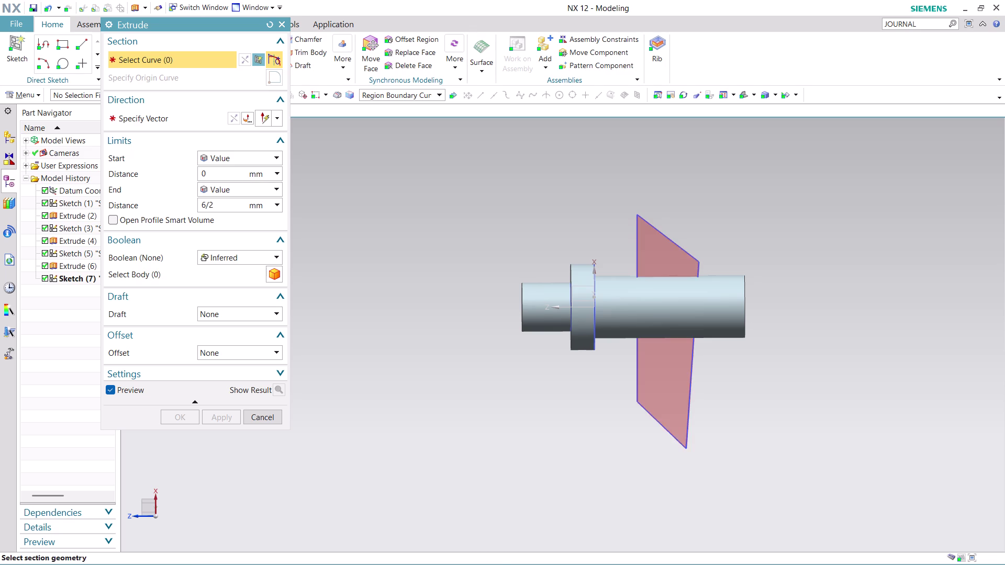
click(665, 260)
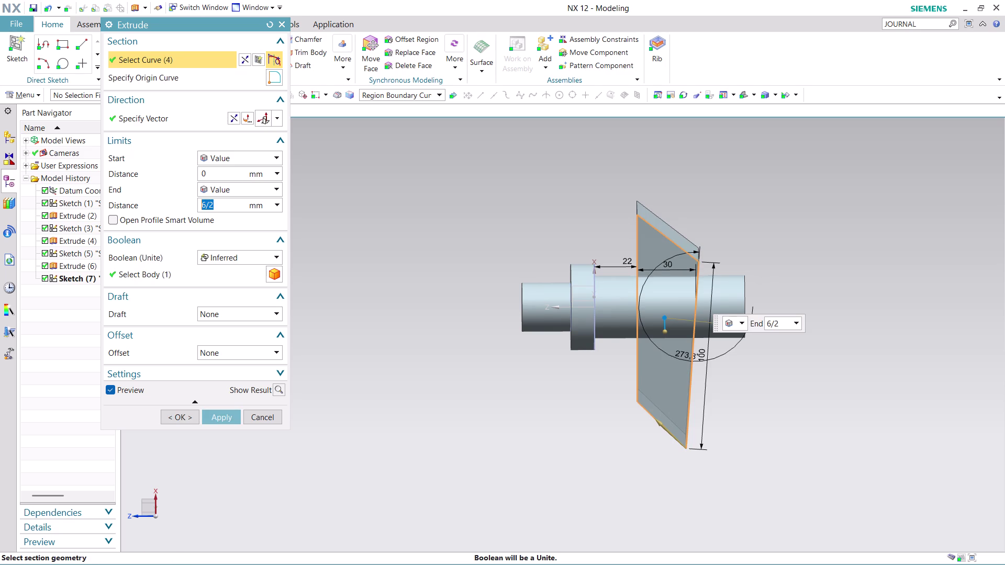
click(268, 187)
click(250, 214)
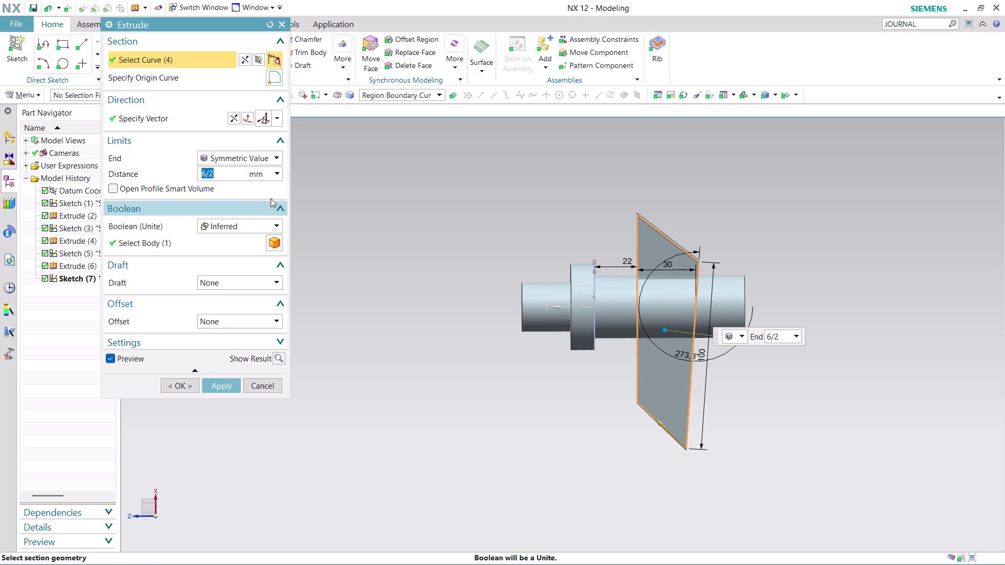
click(272, 225)
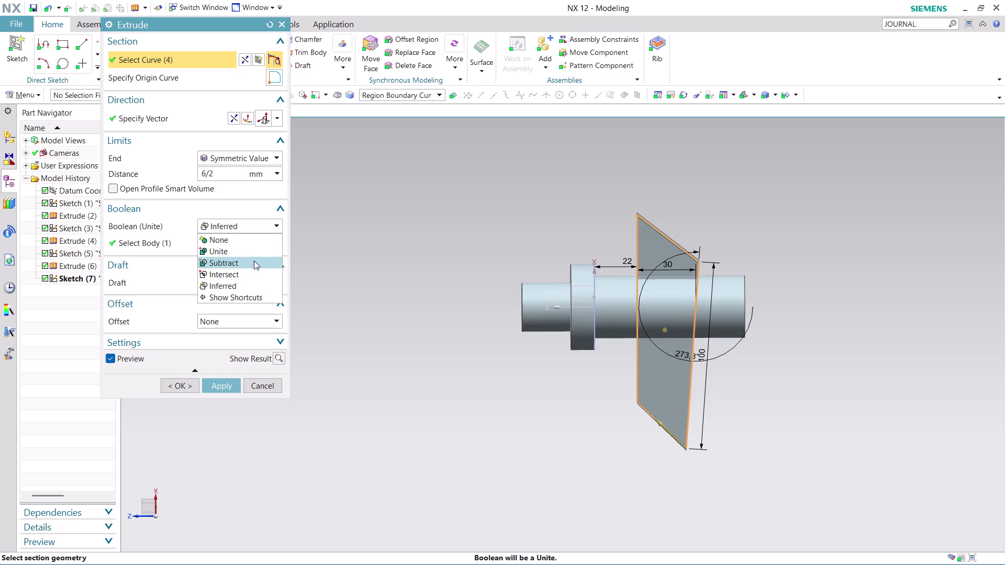
click(254, 261)
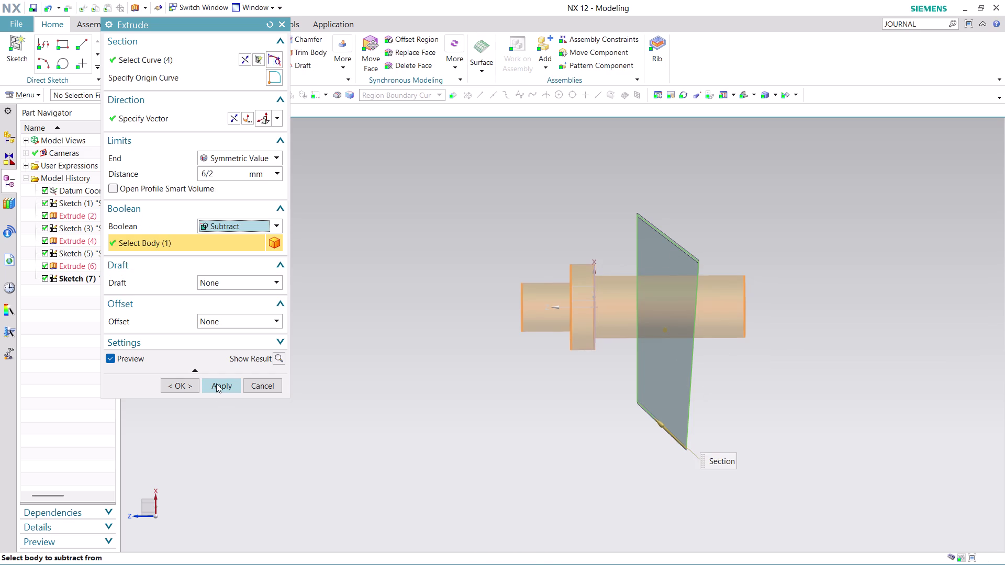
click(217, 383)
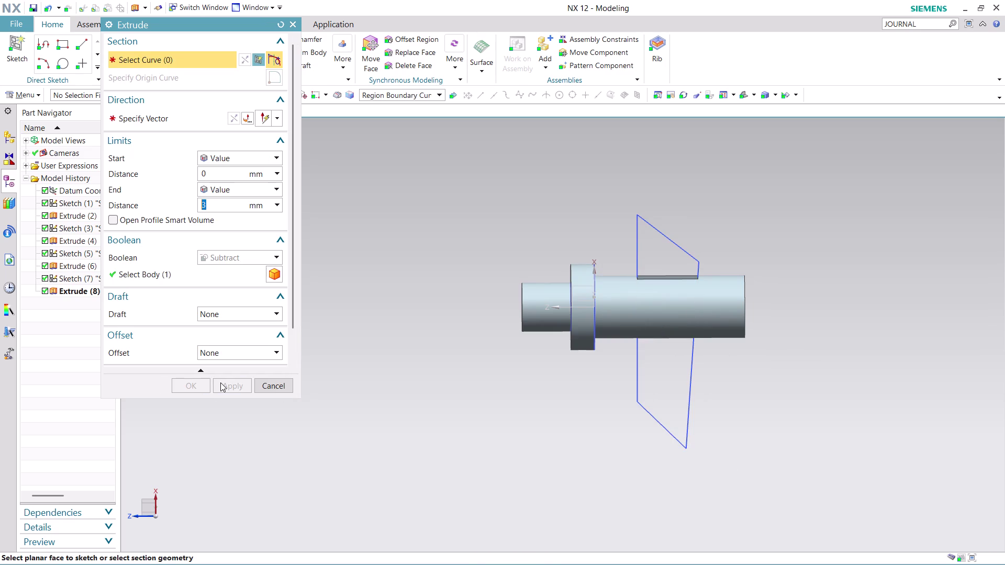
click(282, 384)
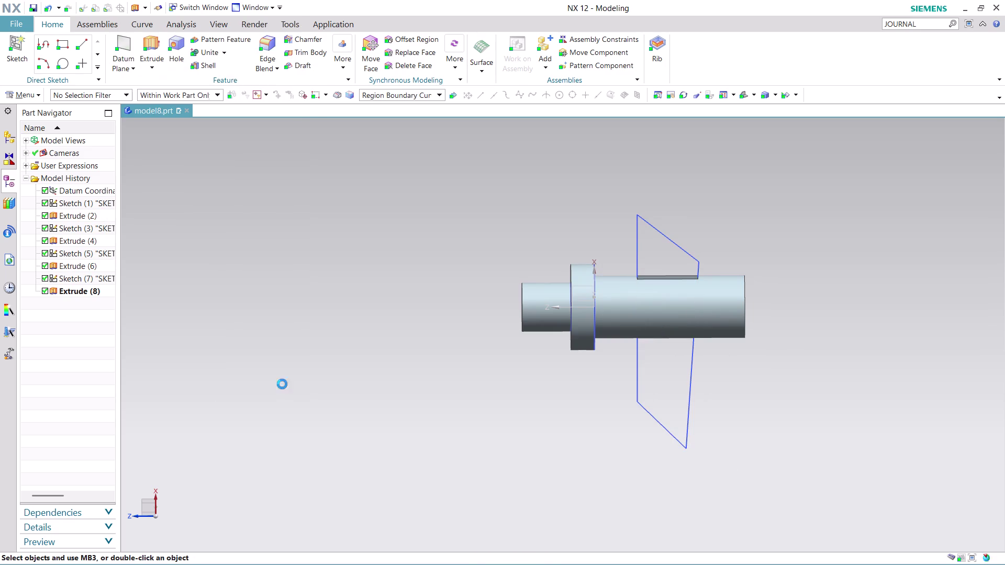
Orbit and zoom to the keyway, then select Extrude (8) in the Part Navigator.
middle_drag(710, 195, 720, 255)
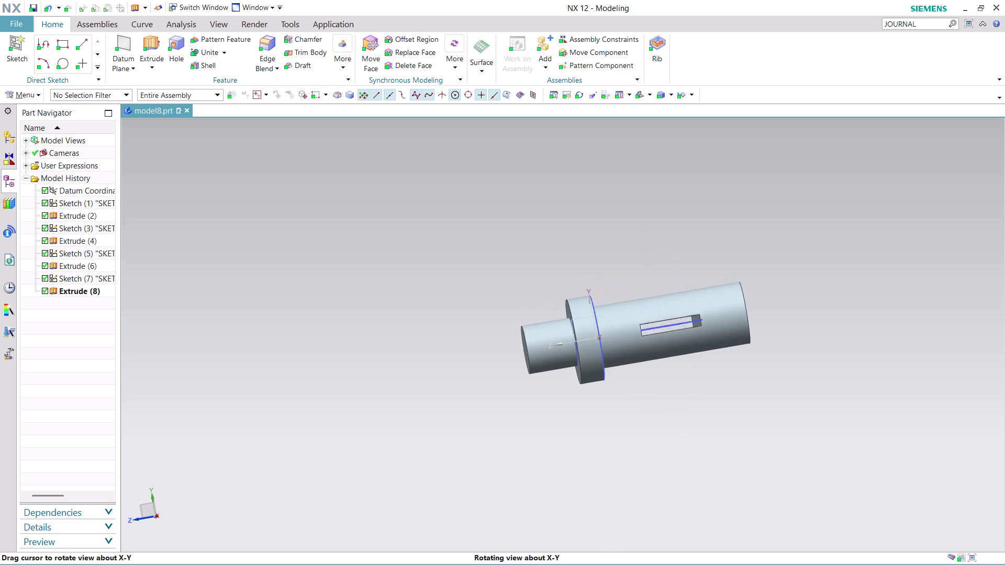
middle_drag(720, 255, 716, 249)
scroll(up, 3)
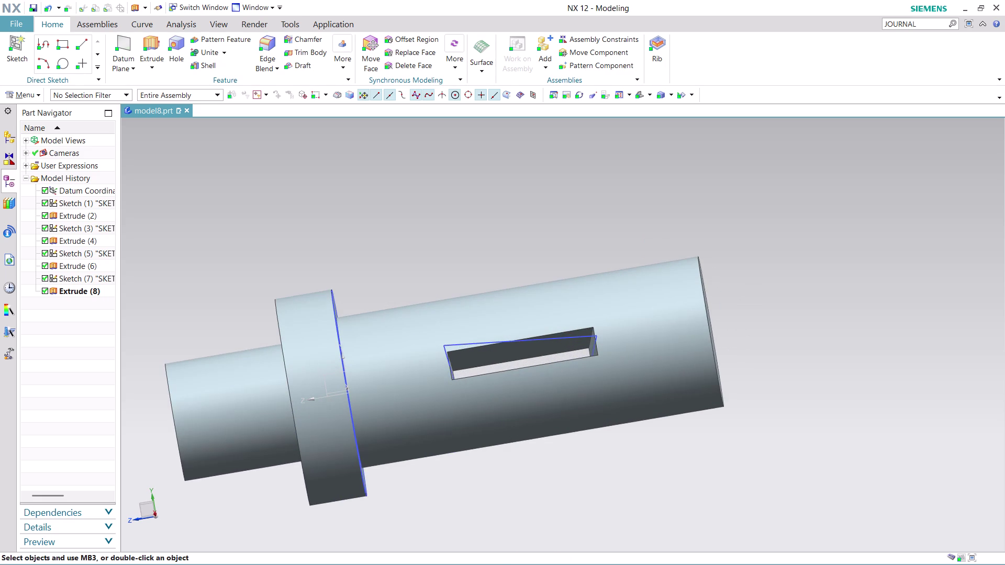
middle_click(563, 490)
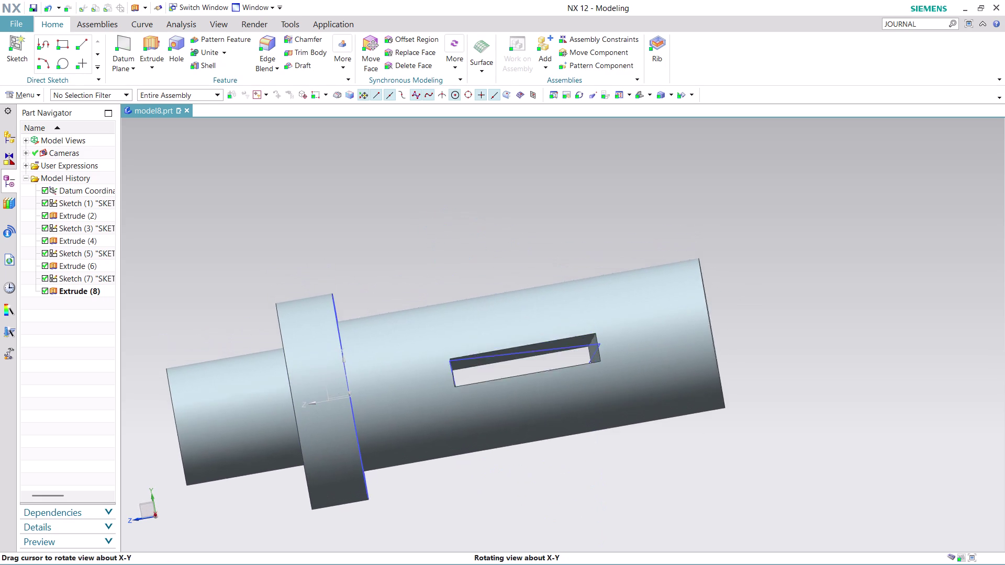
click(77, 288)
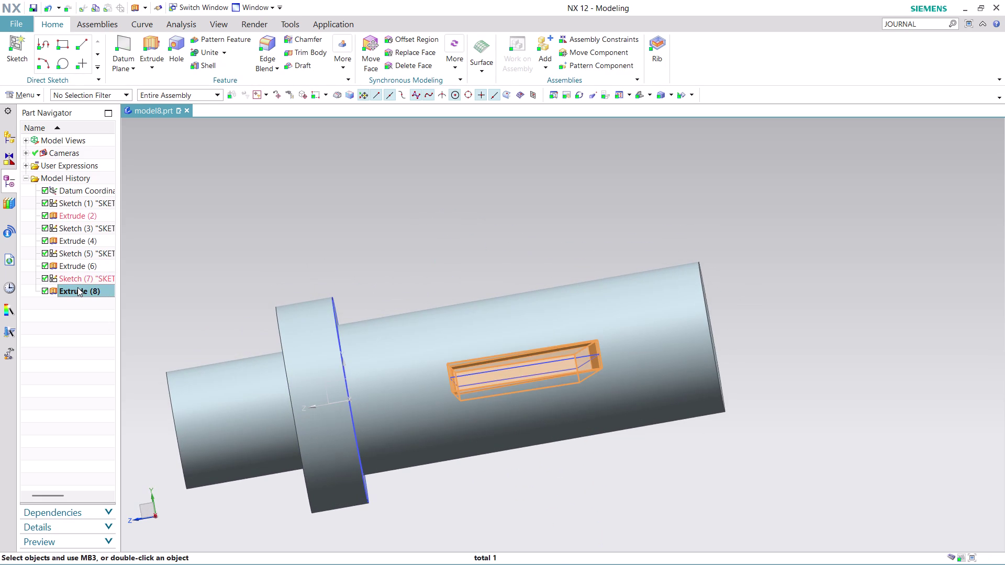
right_click(77, 287)
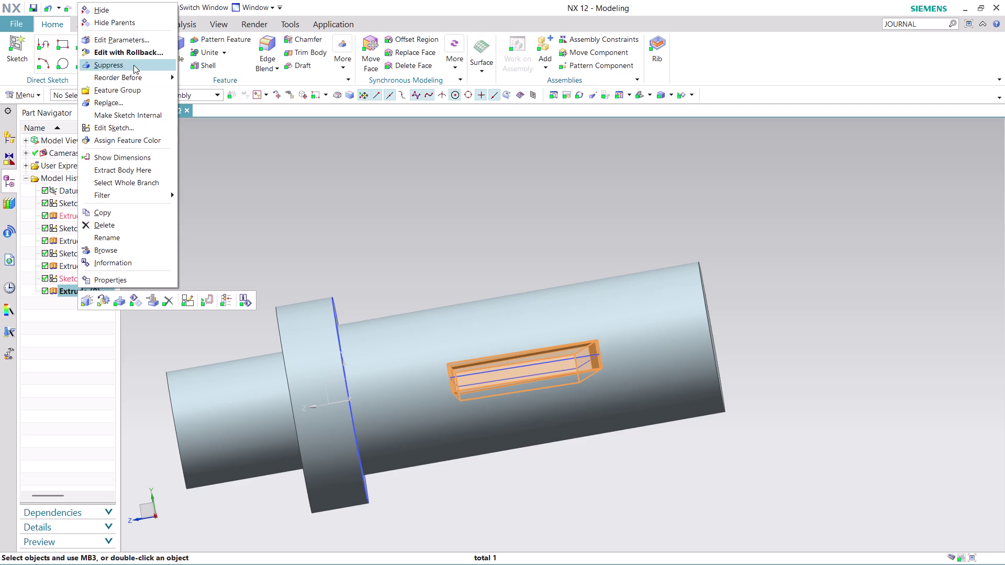
click(140, 53)
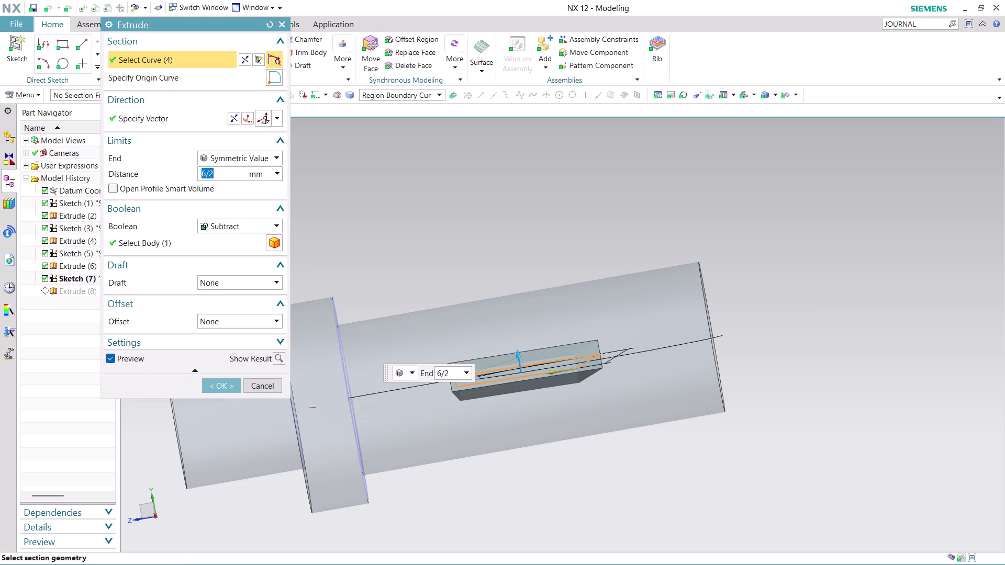
click(240, 169)
key(BackSpace)
key(BackSpace)
key(BackSpace)
key(6)
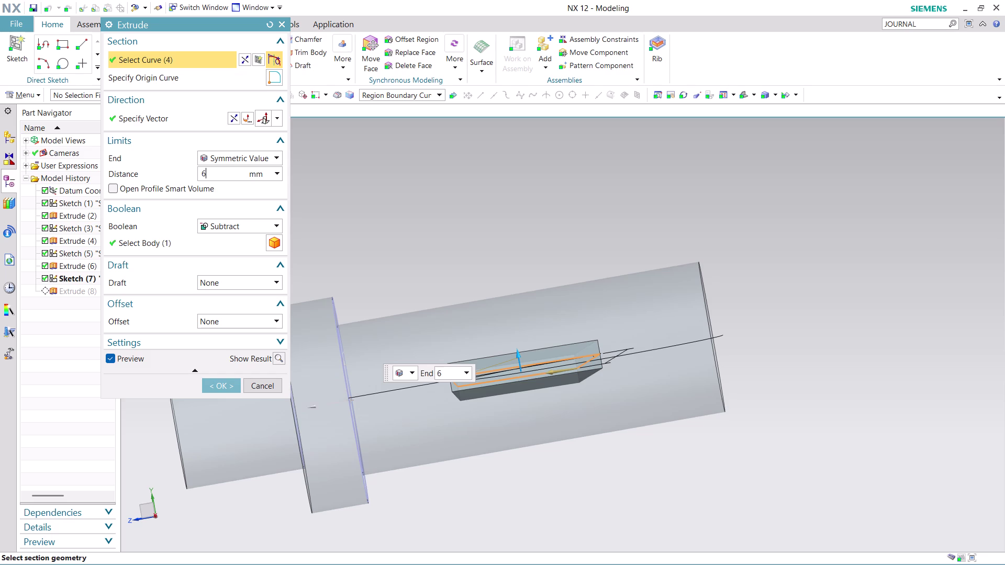
key(2)
click(225, 390)
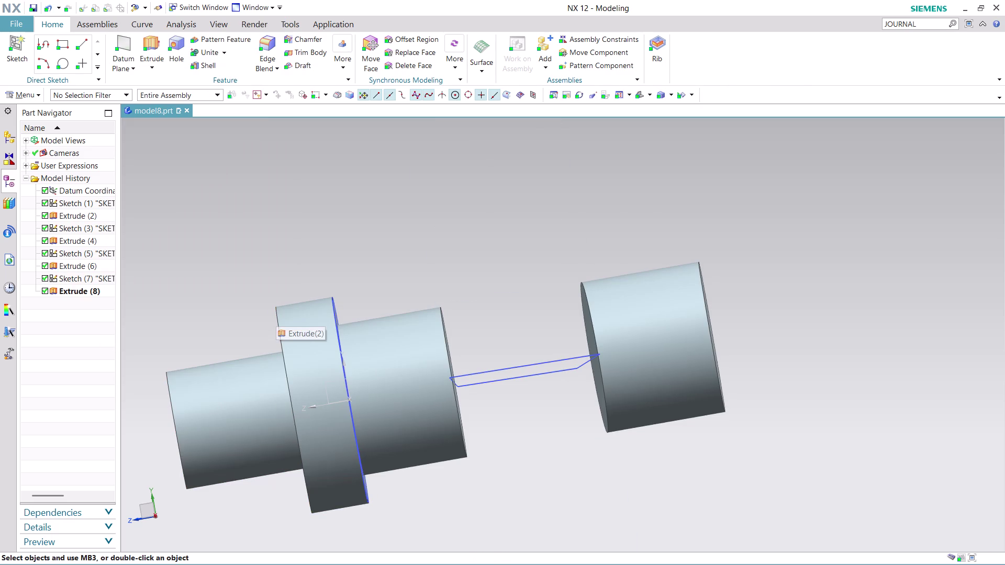
key(ctrl+z)
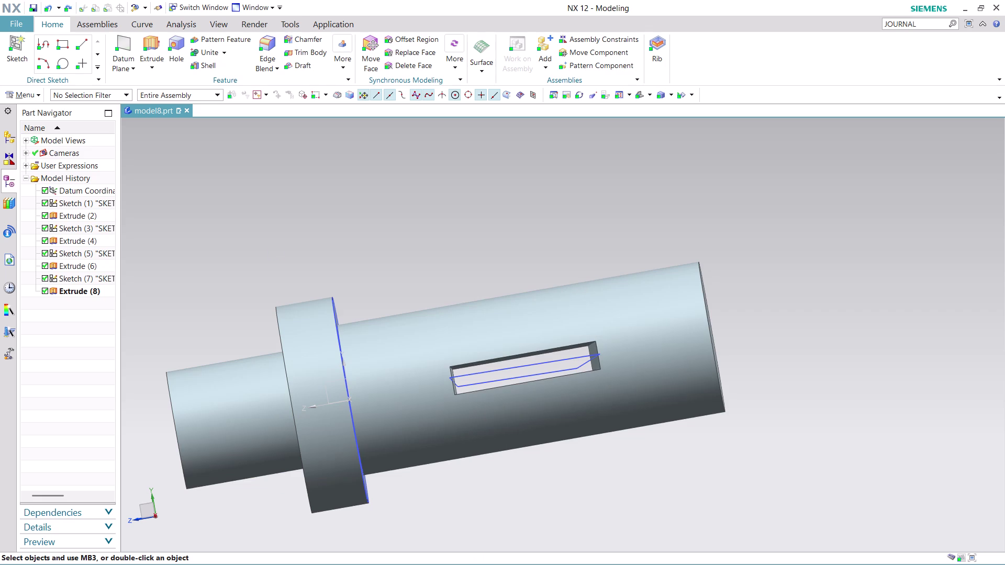
click(73, 295)
Edit Extrude (8) parameters to a 3 mm symmetric distance.
right_click(72, 296)
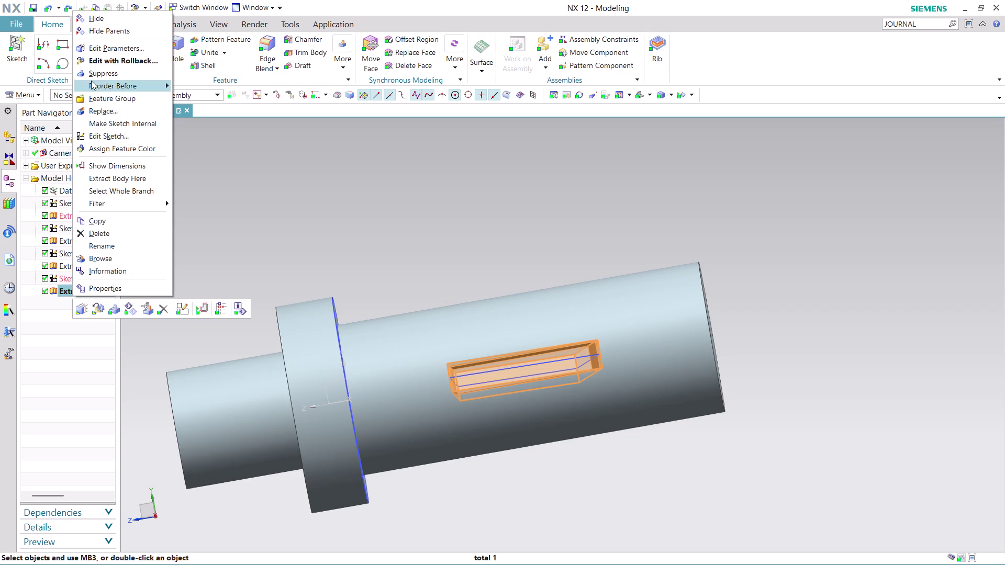
click(108, 60)
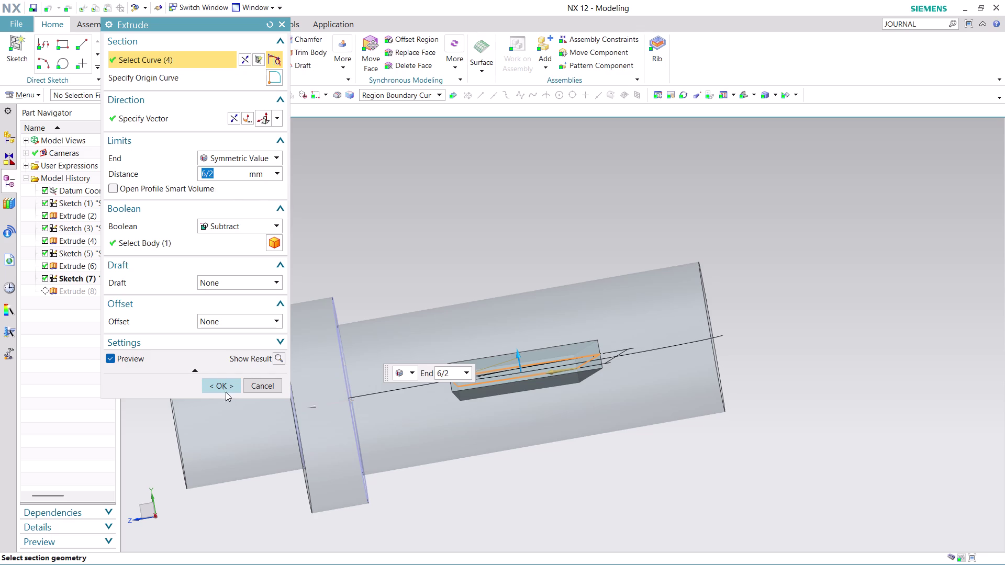
click(226, 177)
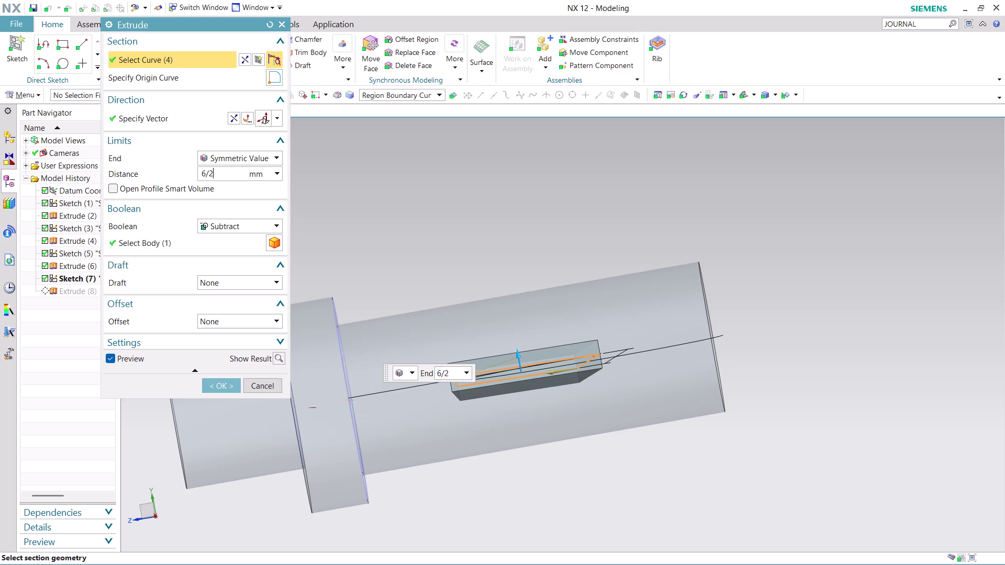
key(BackSpace)
key(BackSpace)
key(BackSpace)
key(3)
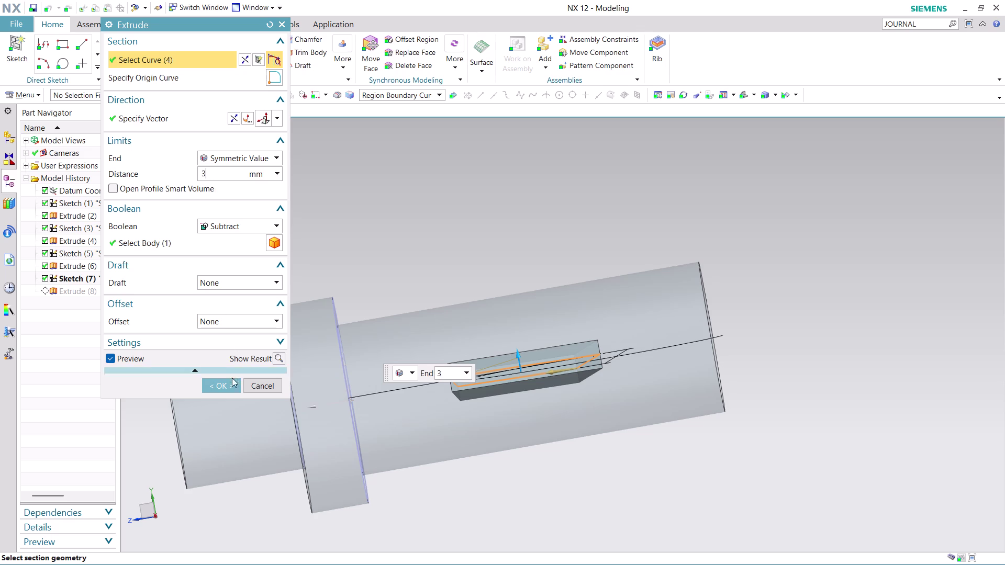
click(230, 386)
Orbit the shaft to inspect the reworked keyway slot from several angles.
scroll(down, 3)
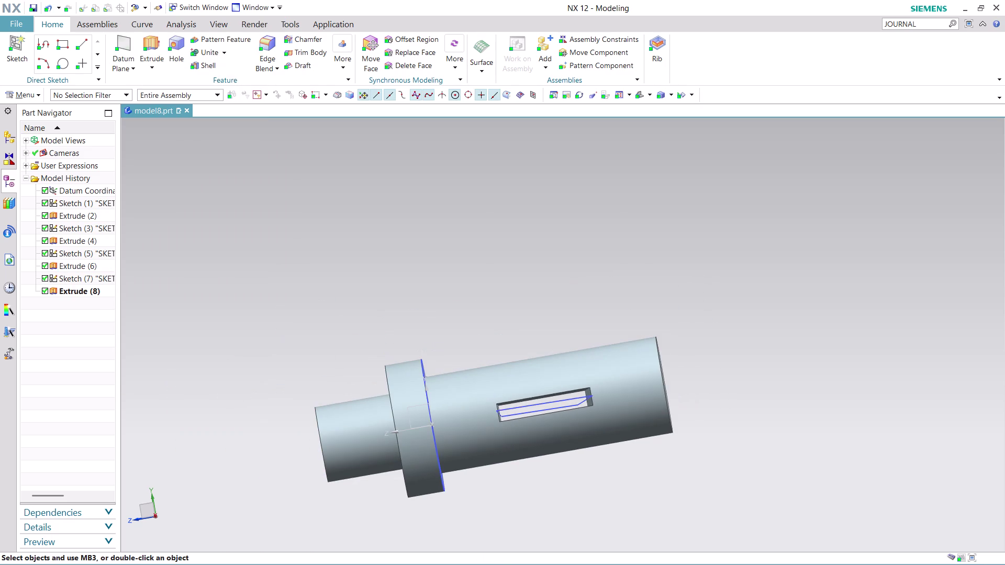
middle_drag(557, 511, 540, 348)
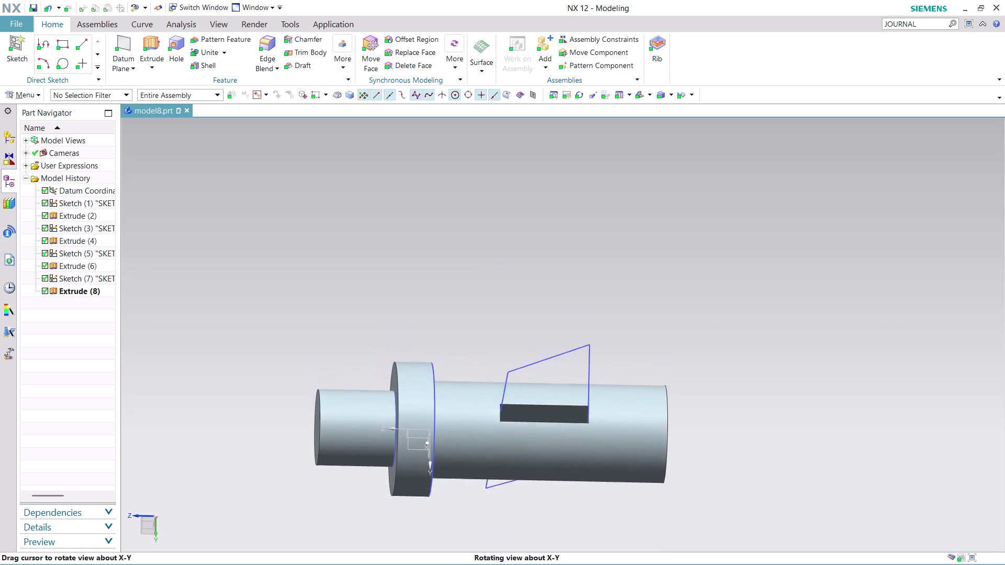
middle_drag(540, 348, 531, 500)
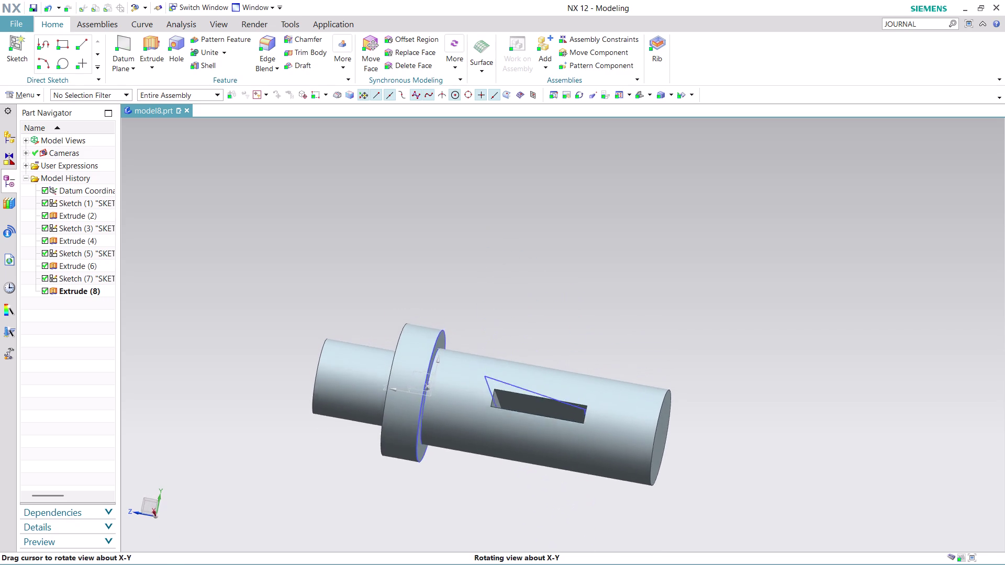
middle_drag(531, 501, 531, 508)
scroll(up, 3)
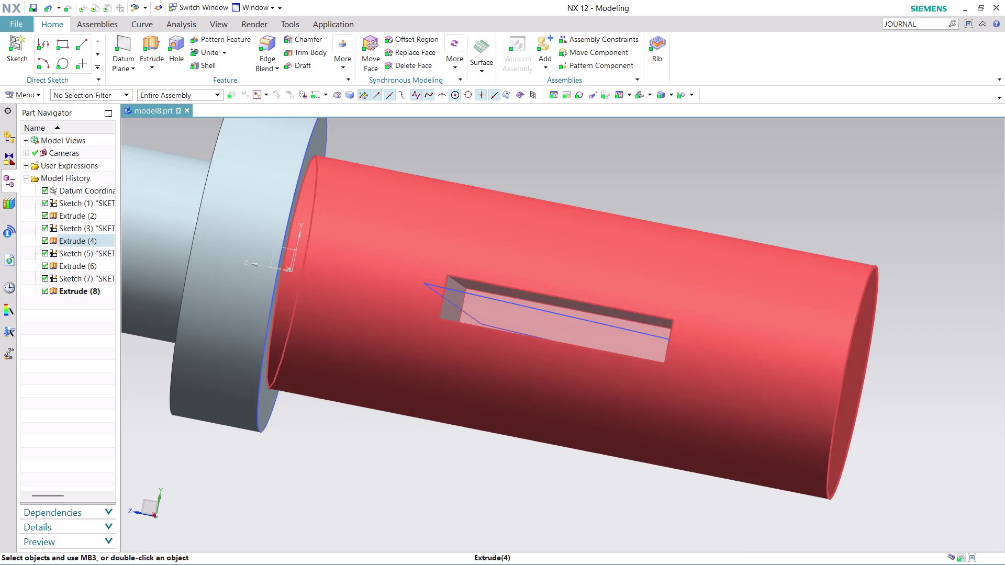
right_click(462, 290)
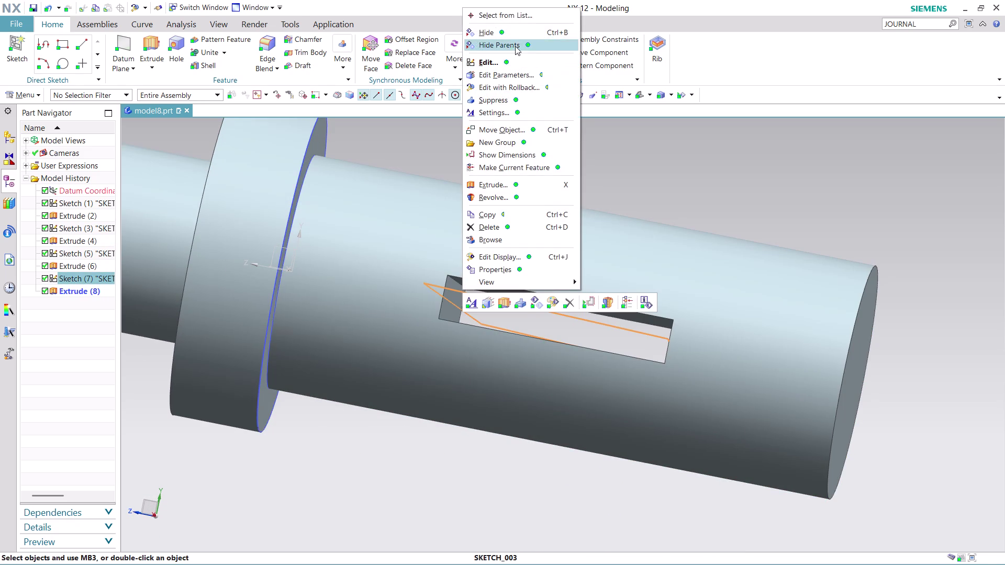
click(509, 26)
scroll(down, 3)
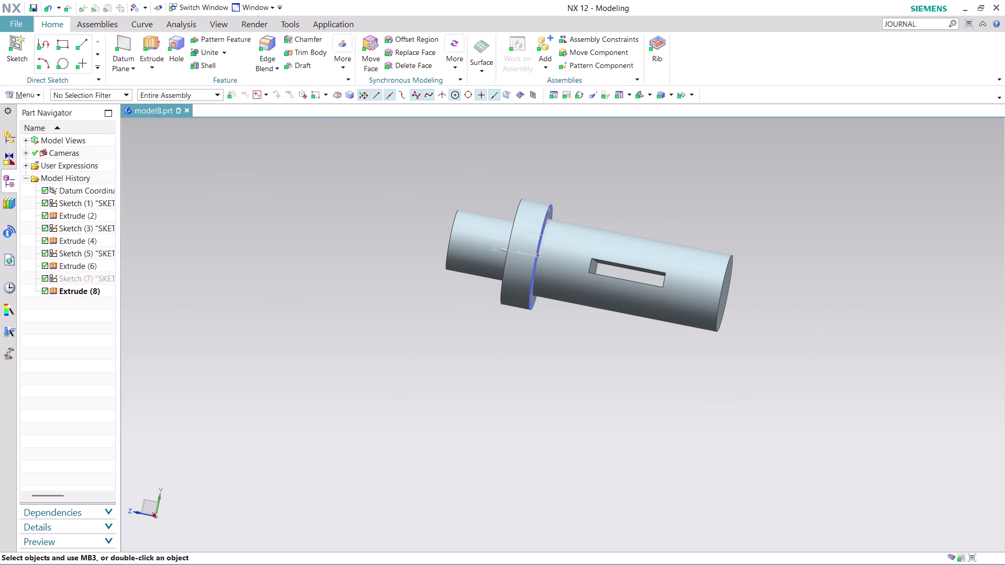
middle_drag(592, 375, 602, 389)
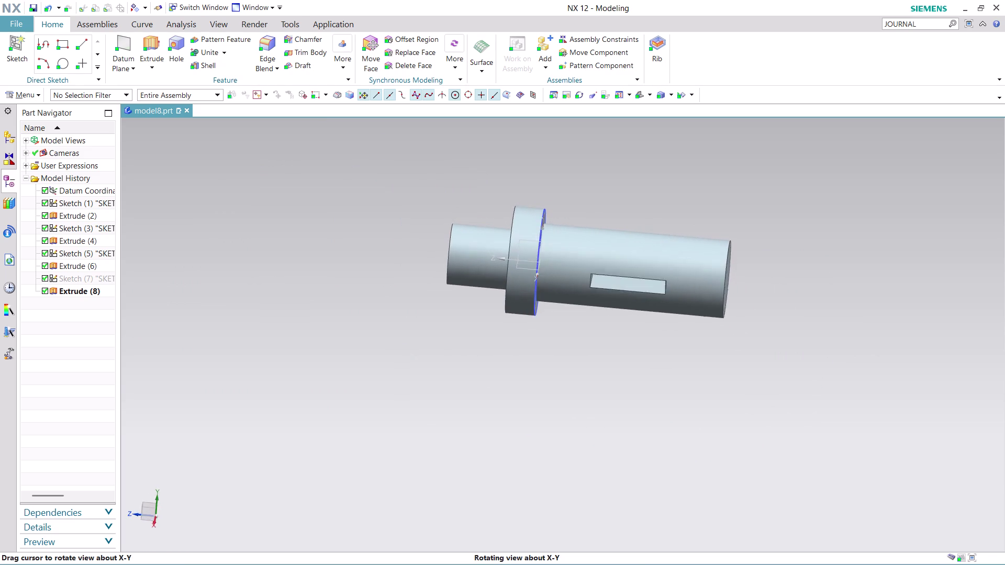
middle_drag(601, 389, 595, 503)
scroll(up, 3)
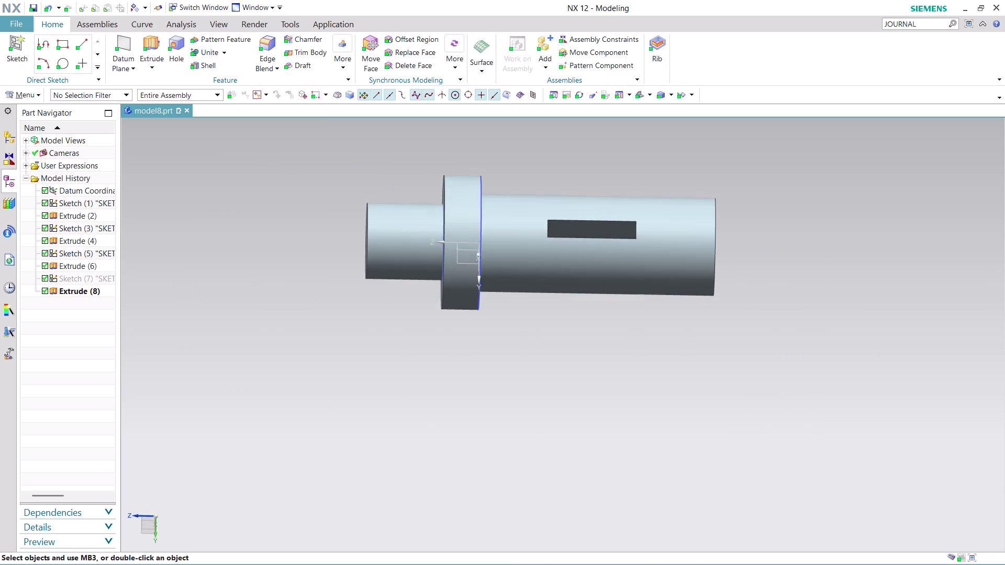
scroll(up, 3)
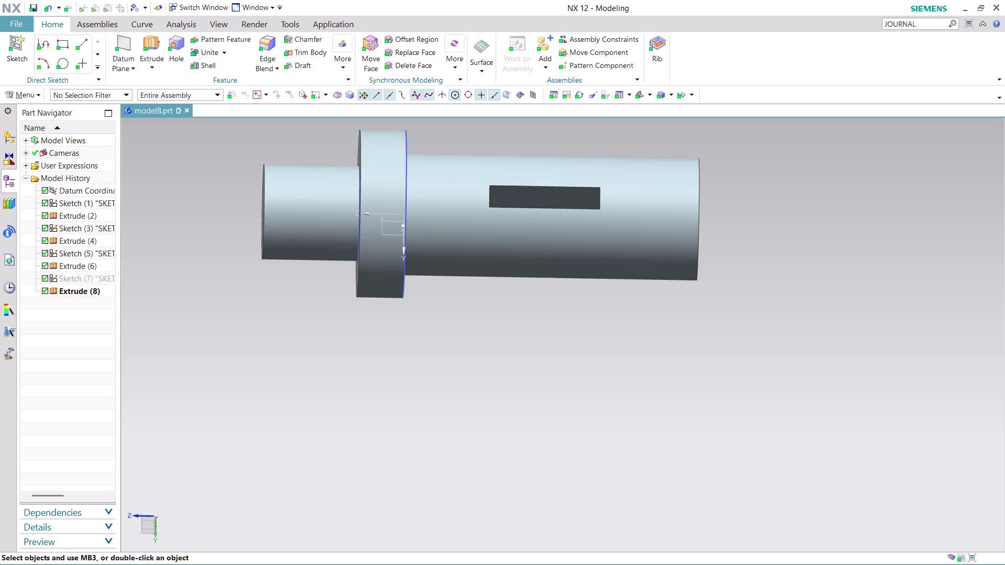
scroll(down, 3)
scroll(up, 3)
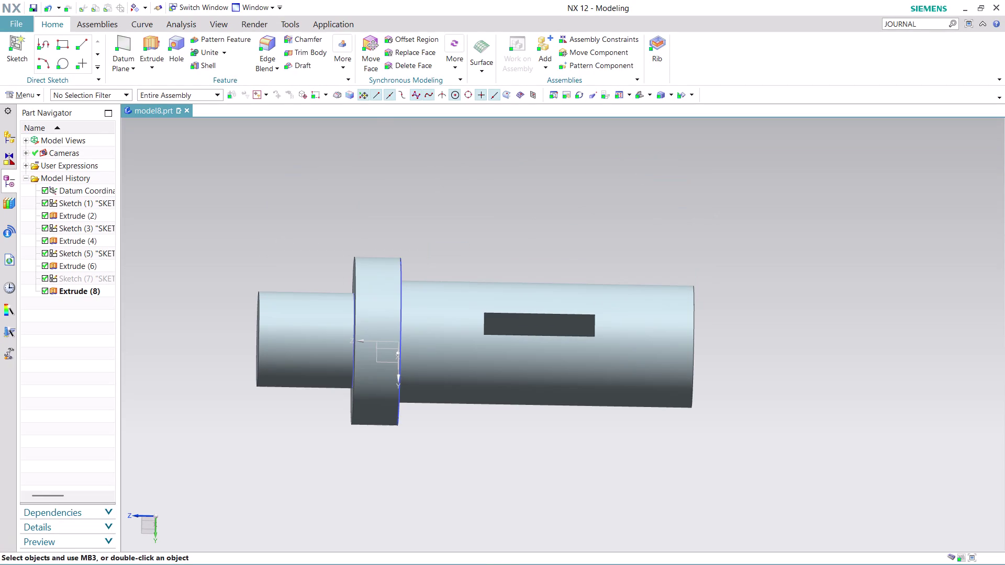
middle_drag(696, 246, 698, 274)
scroll(up, 3)
scroll(down, 3)
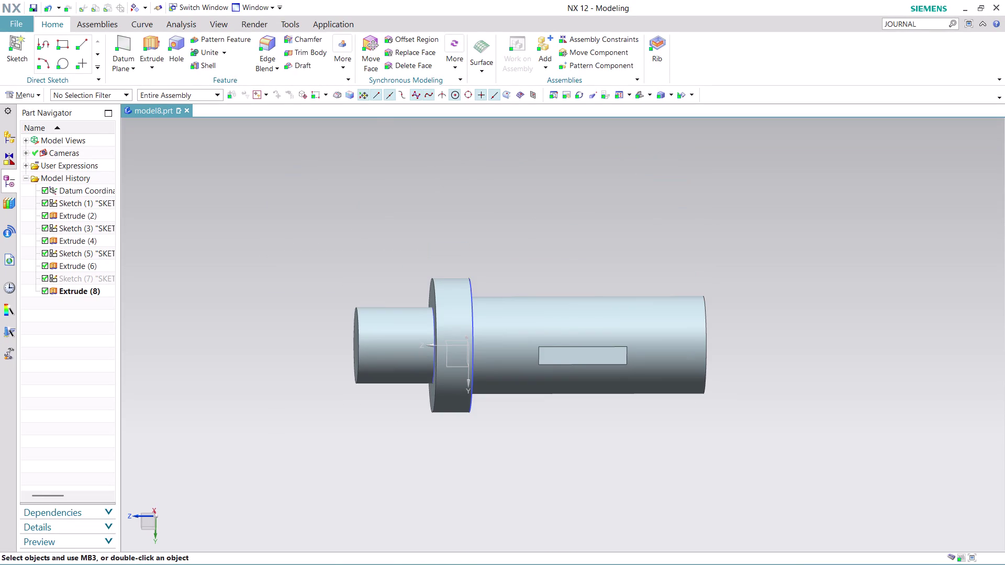
scroll(down, 3)
middle_drag(612, 473, 600, 437)
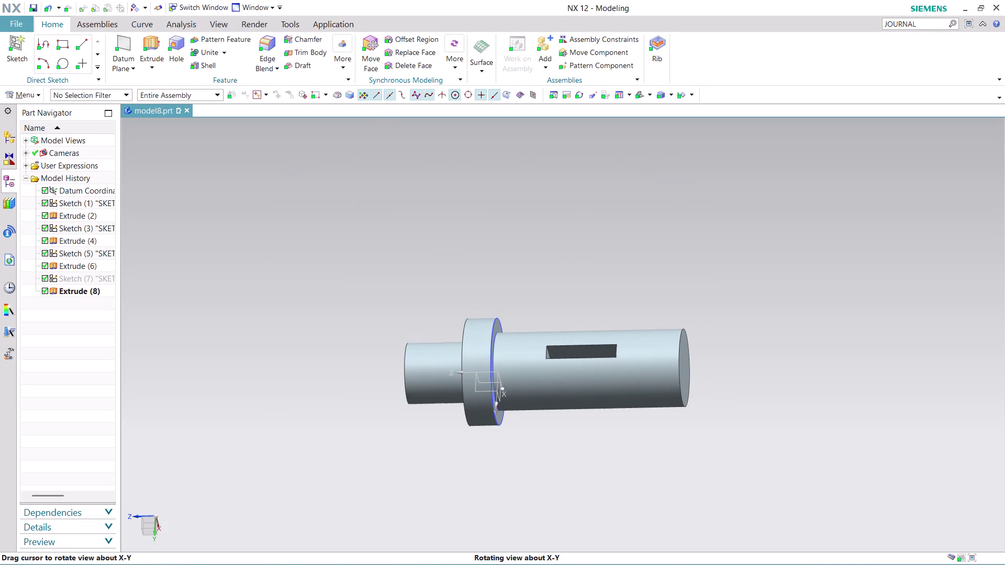
middle_drag(600, 437, 600, 436)
scroll(up, 3)
scroll(down, 3)
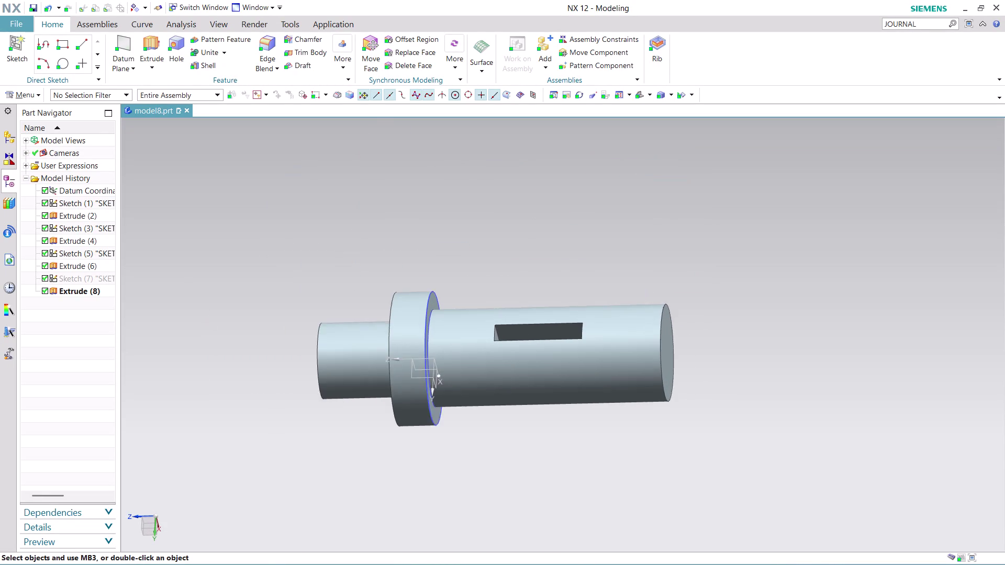
scroll(down, 3)
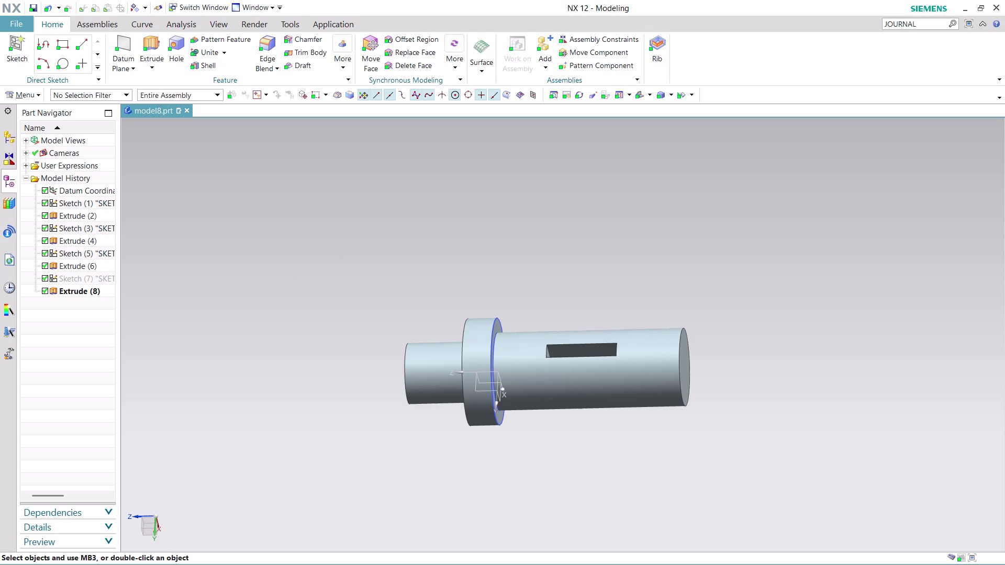
click(923, 23)
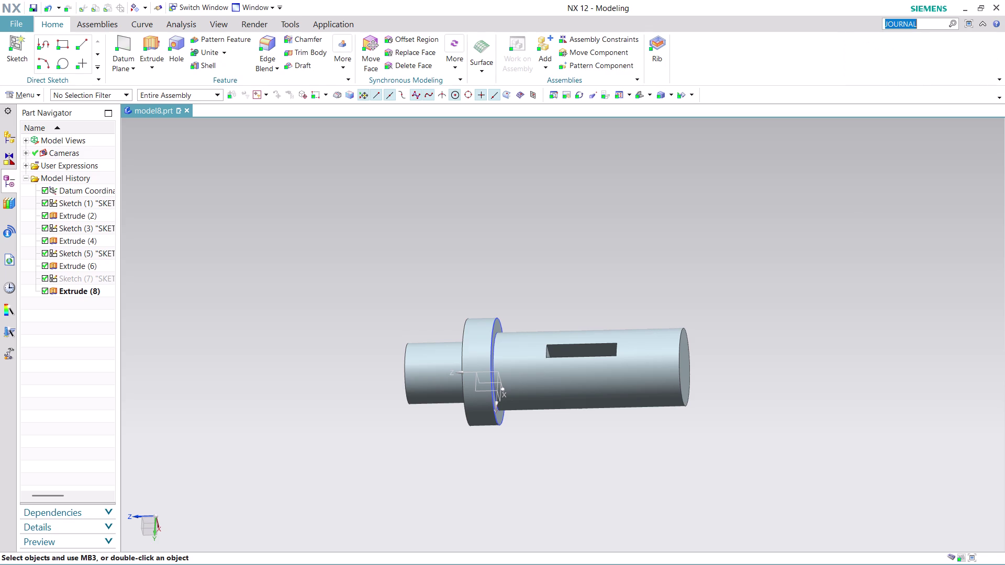
Stop journal recording from the Command Finder's JOURNAL results and close the panel.
key(Return)
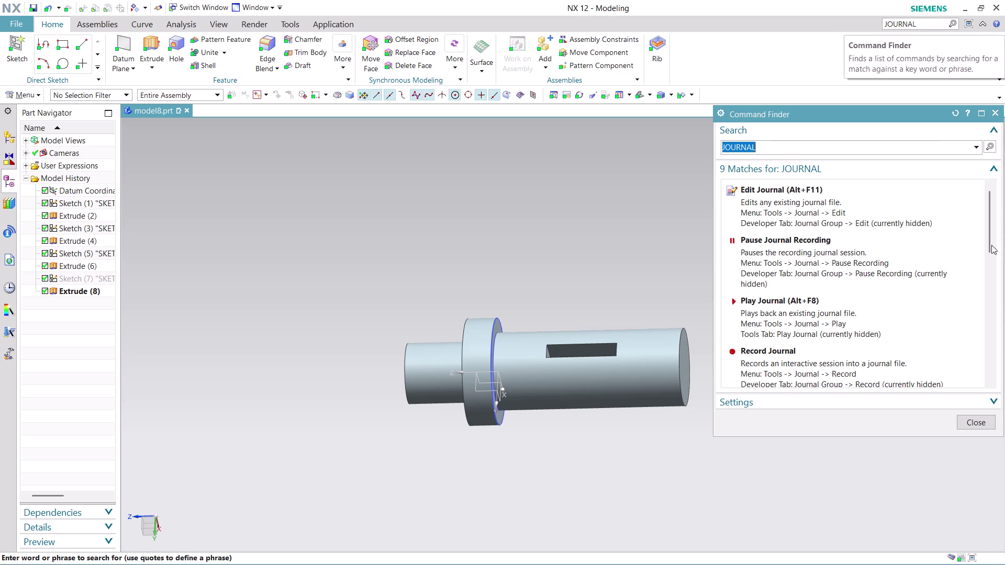
scroll(down, 3)
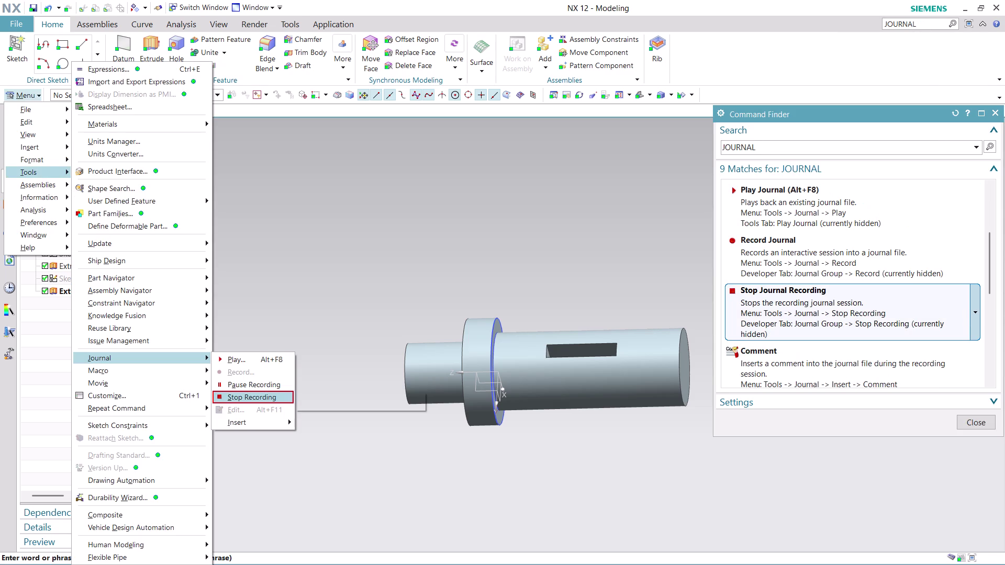
click(740, 314)
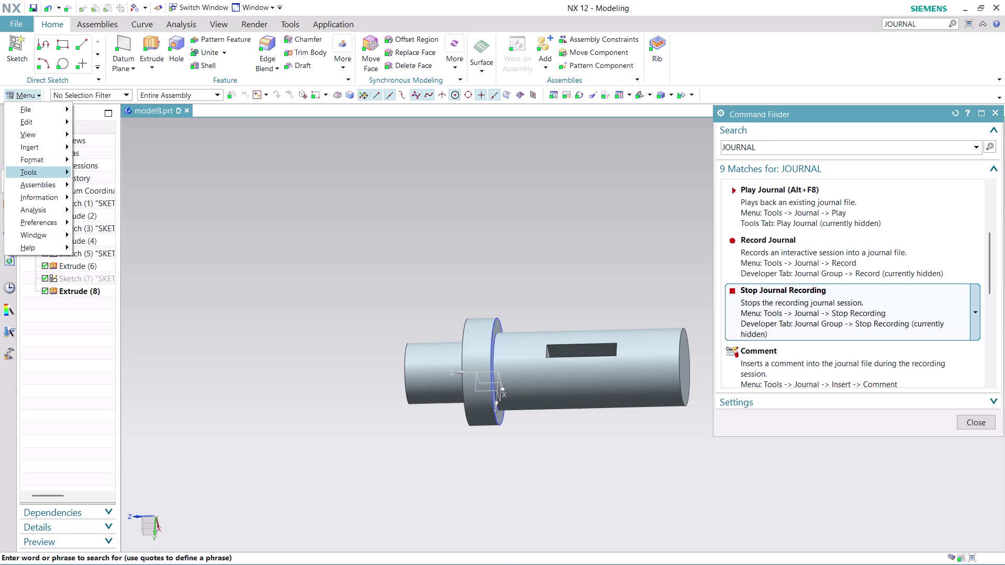
click(740, 314)
click(740, 315)
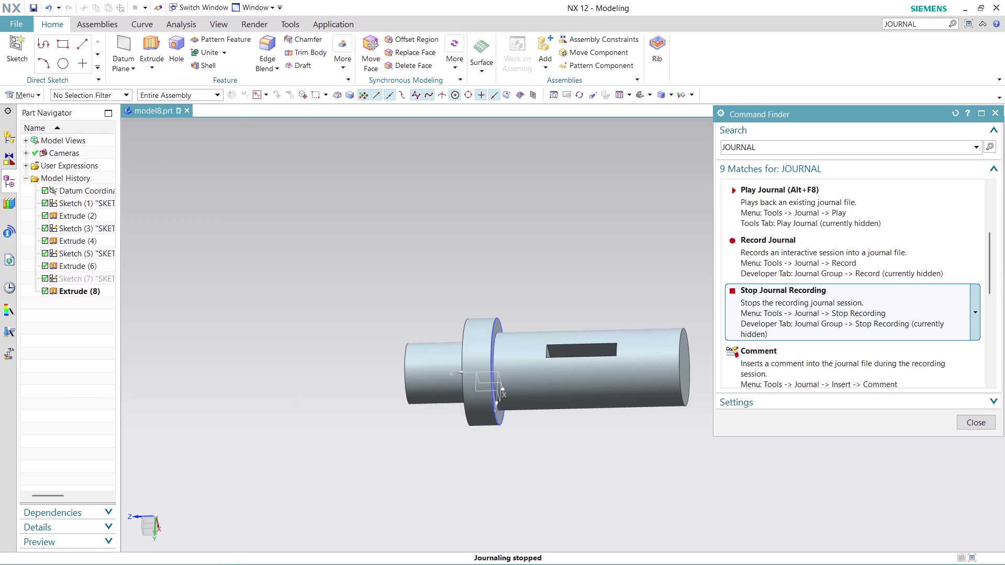
click(968, 426)
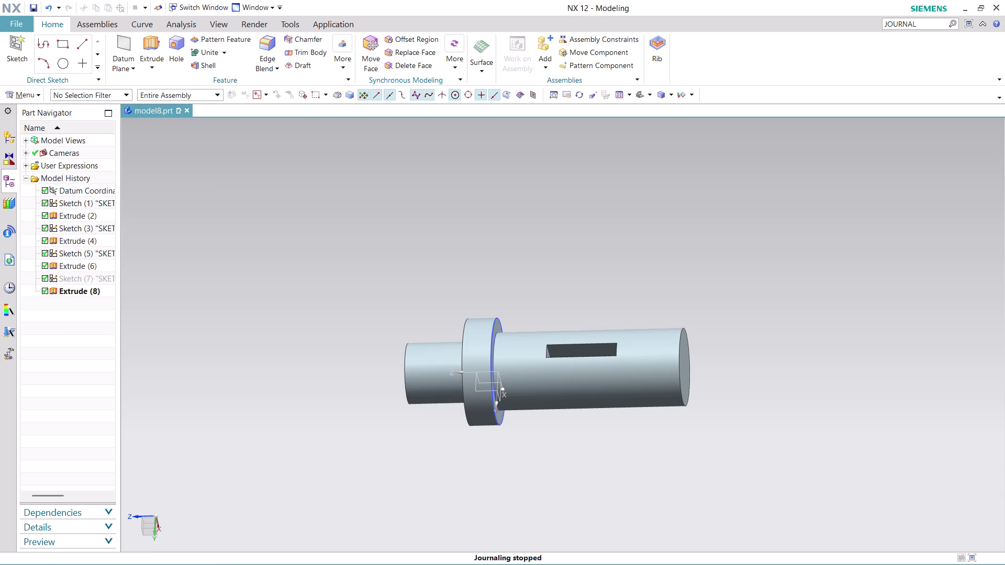
Save the part as 'ASSEMBLY 12 PART 2'.
key(ctrl+s)
click(463, 424)
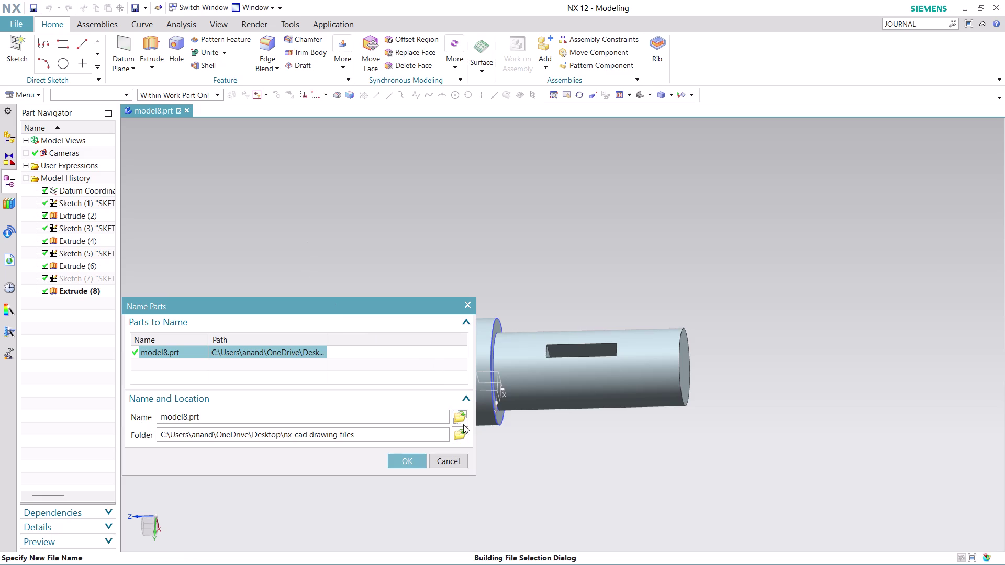
text(A)
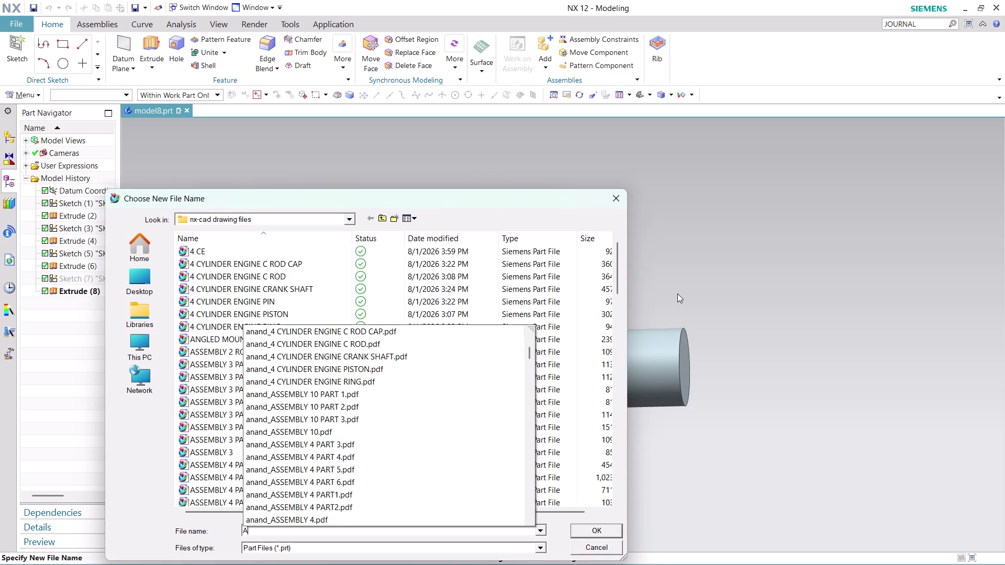
text(SSEMBL)
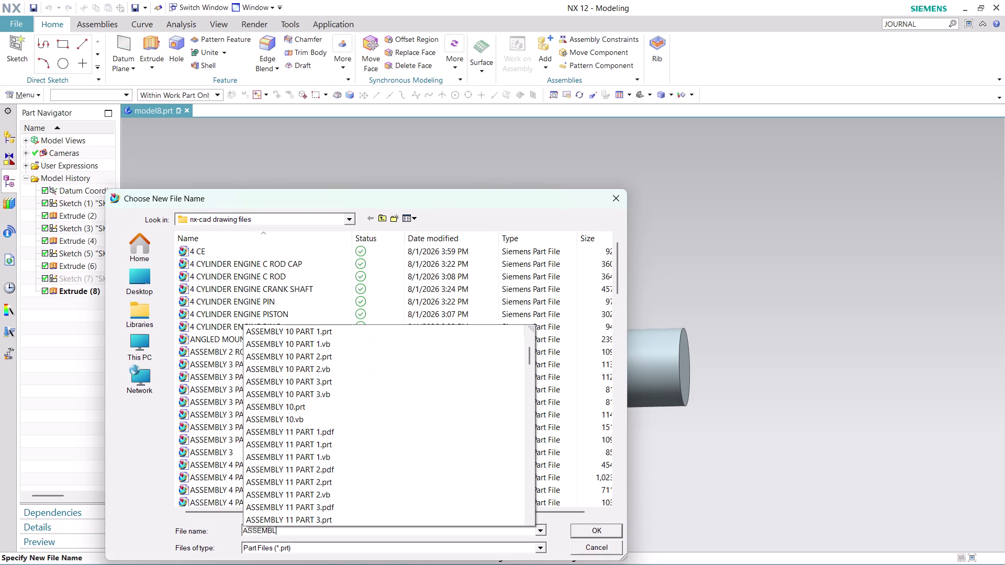
text(Y 12)
key(space)
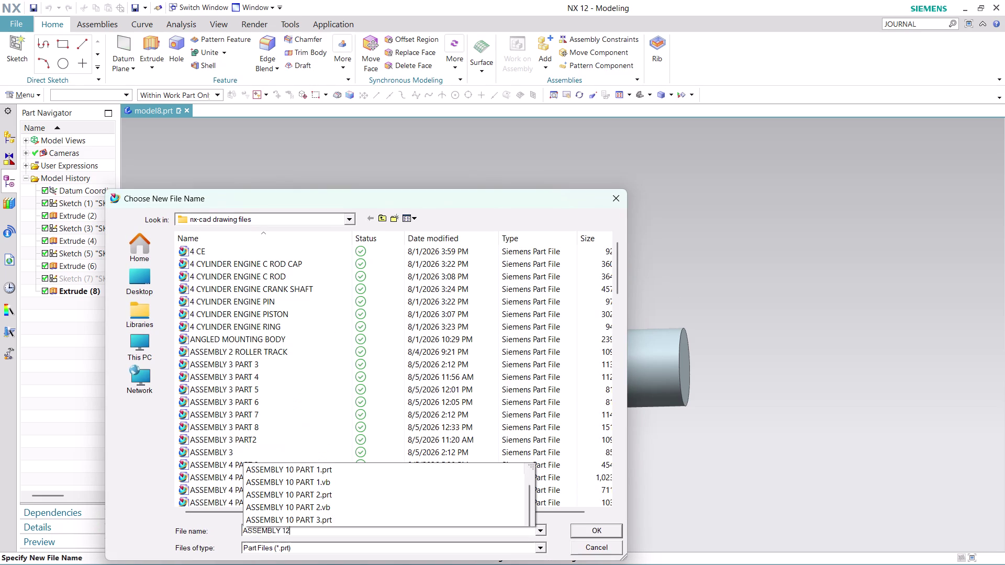
text(PART)
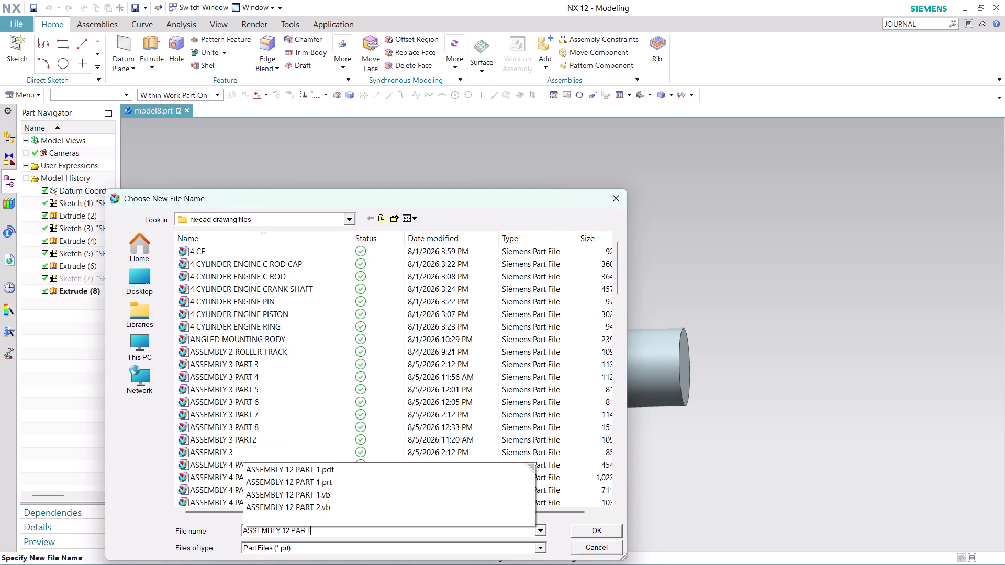
key(space)
text(2)
key(Return)
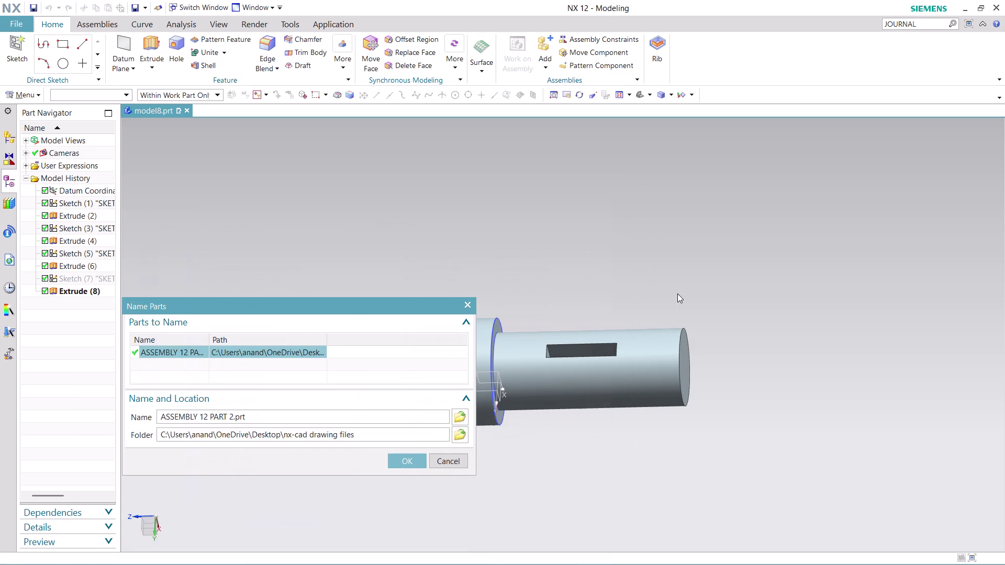
click(404, 464)
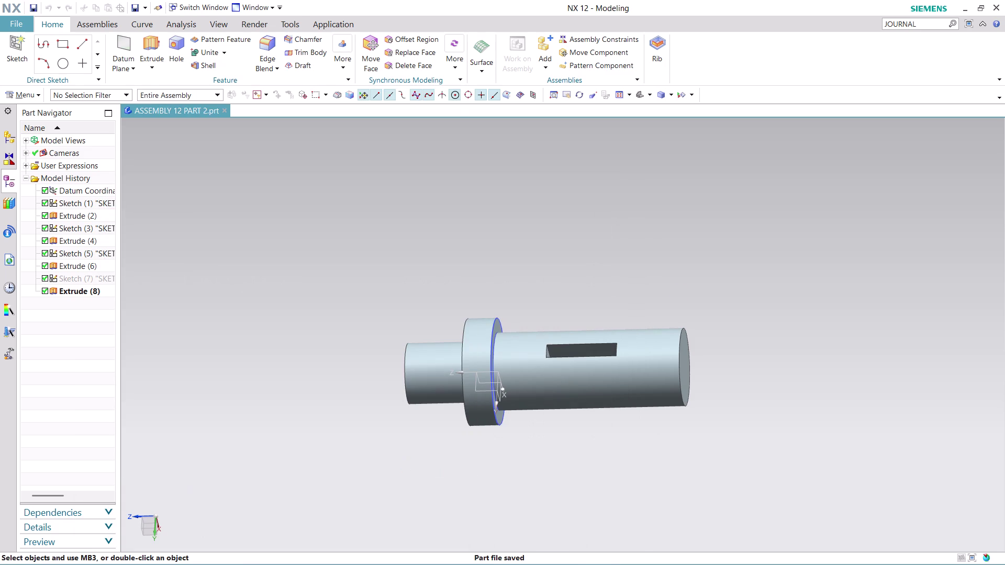
Look over the File menu's export options and close it without choosing anything.
click(18, 25)
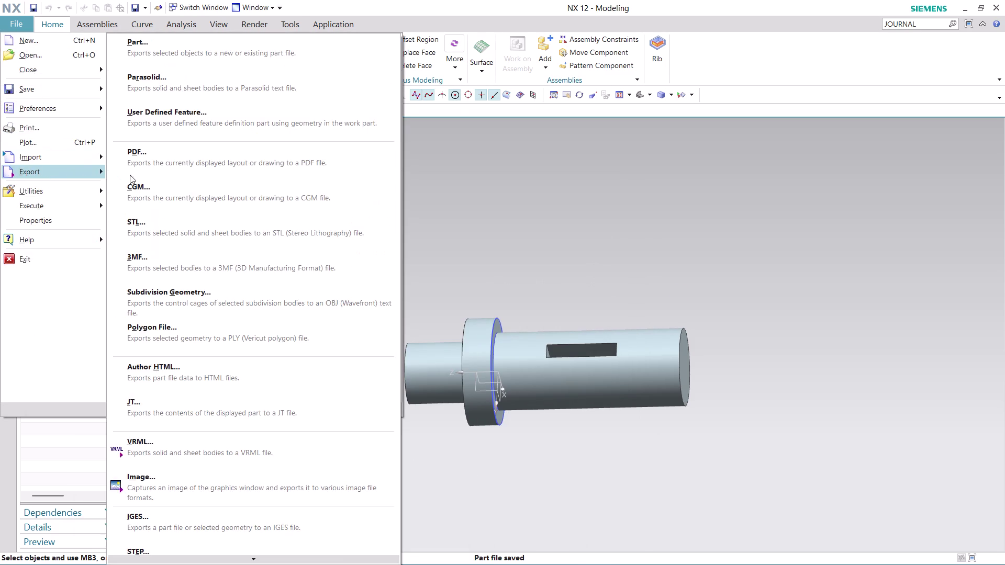
click(201, 167)
click(178, 233)
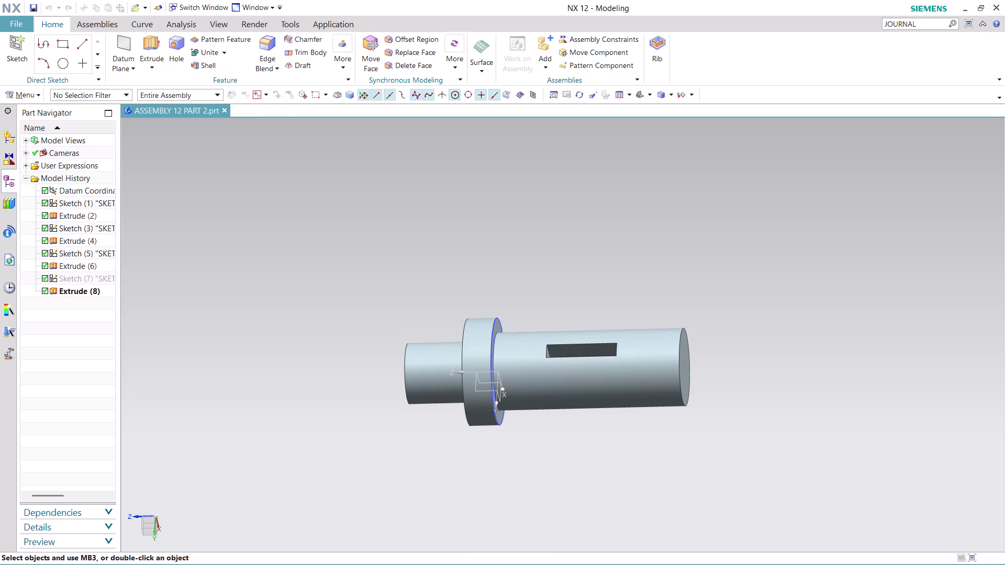